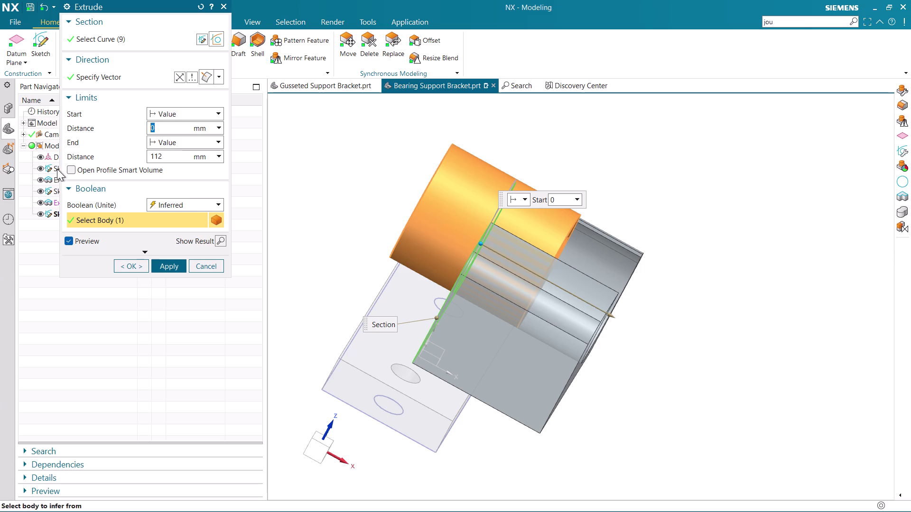
Set the extrude start distance to 25 mm.
drag(156, 131, 139, 123)
key(BackSpace)
key(2)
key(5)
key(Return)
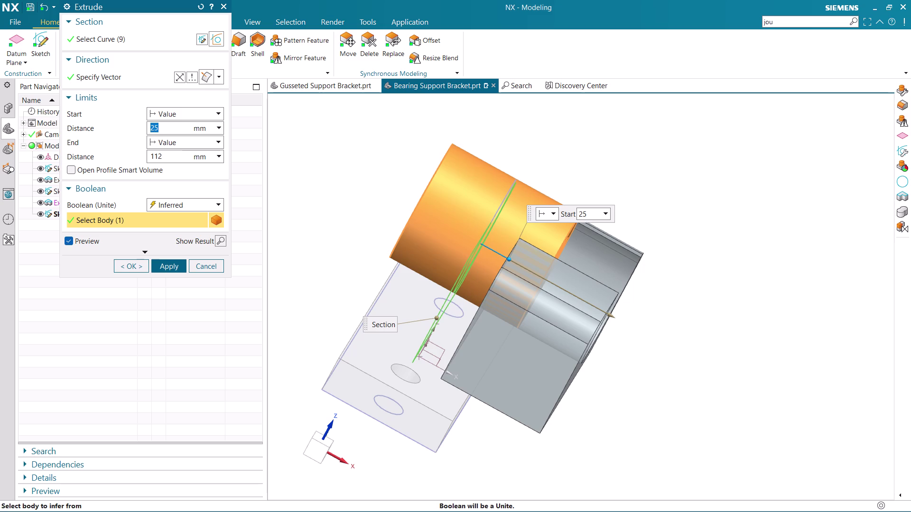
Set the end distance to 50 mm and orbit to check the united preview.
drag(165, 156, 118, 153)
key(BackSpace)
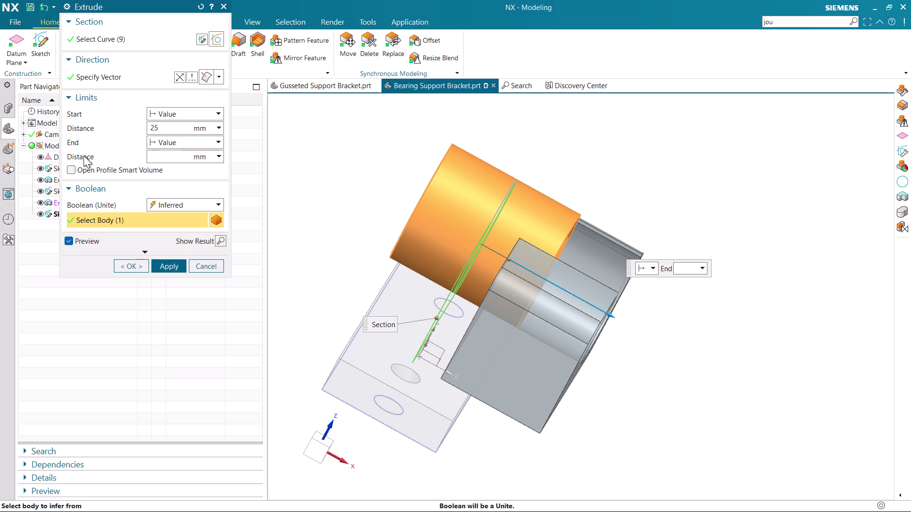
text(25)
key(Return)
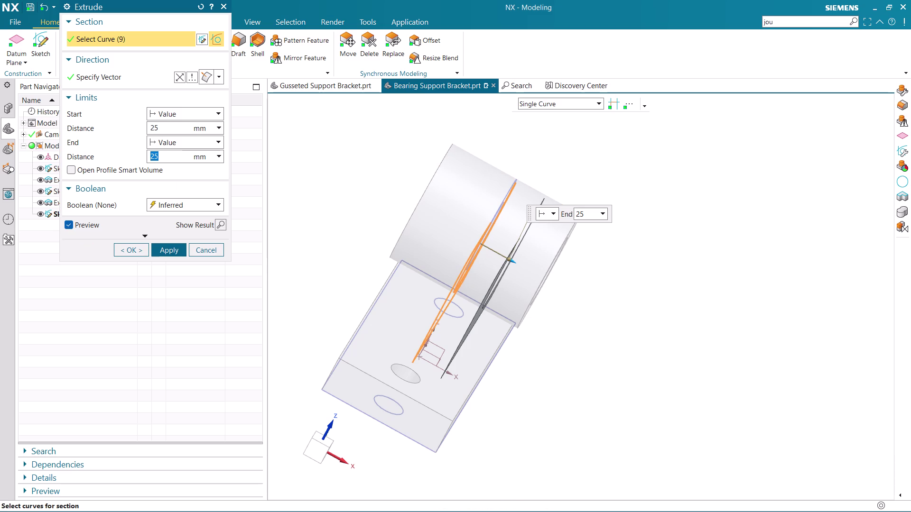
key(BackSpace)
text(50)
key(Return)
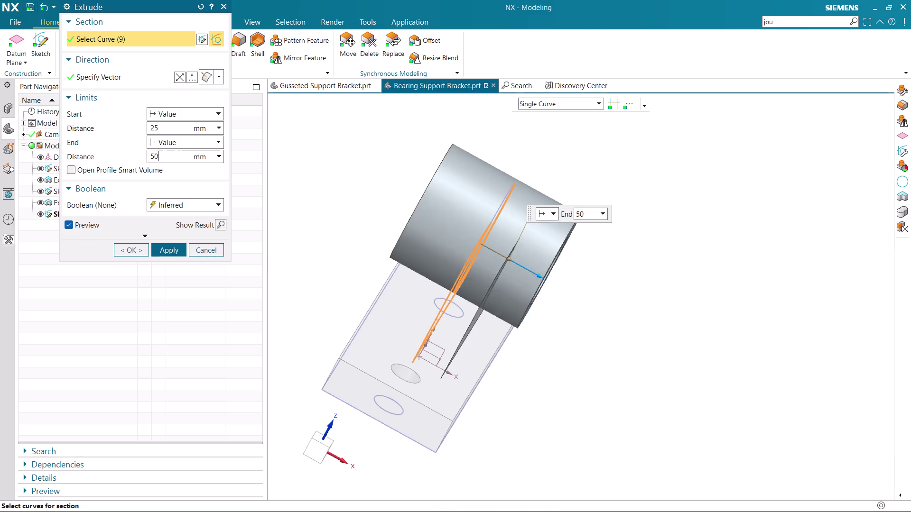
middle_drag(617, 450, 589, 435)
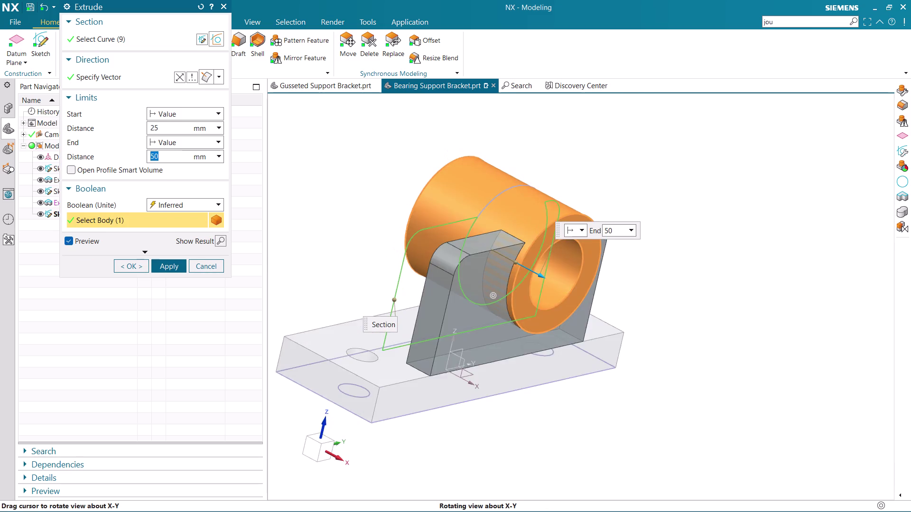
middle_drag(588, 435, 617, 440)
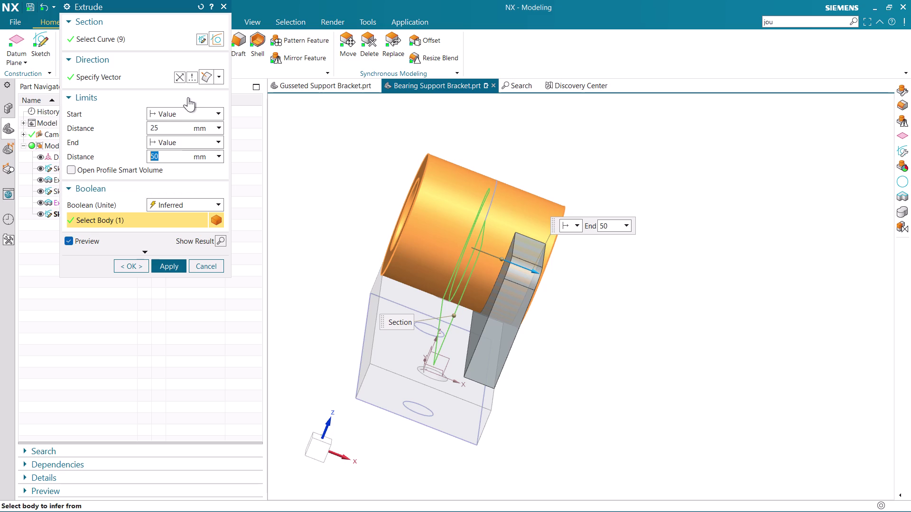
scroll(down, 3)
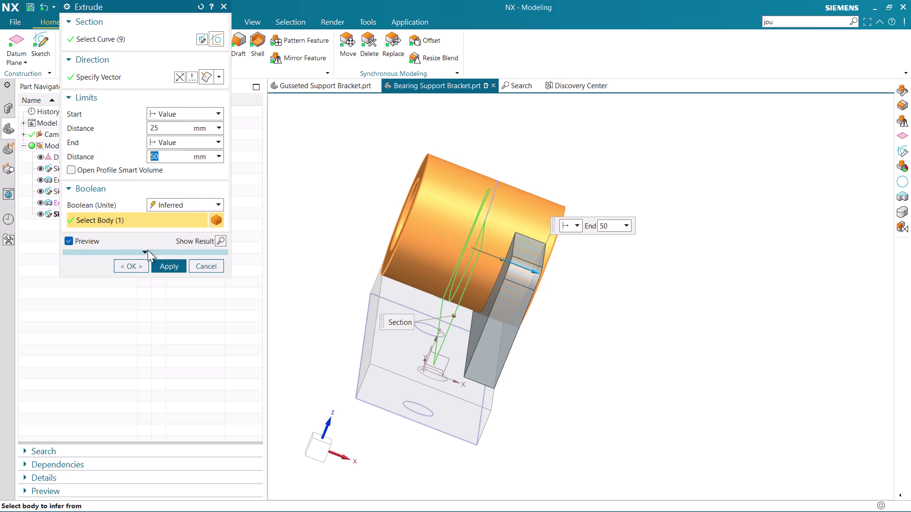
Expand More Options and try Single-Sided, Two-Sided and Symmetric offsets.
click(141, 250)
click(72, 256)
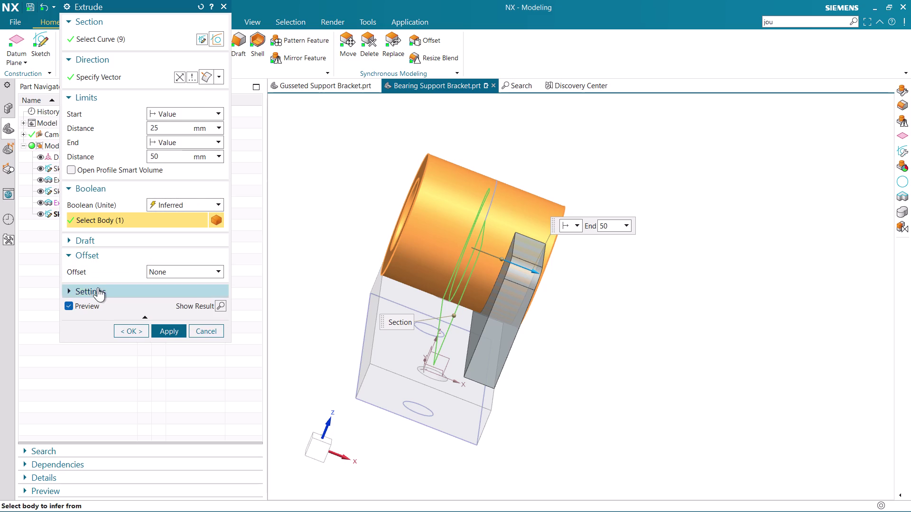
click(173, 273)
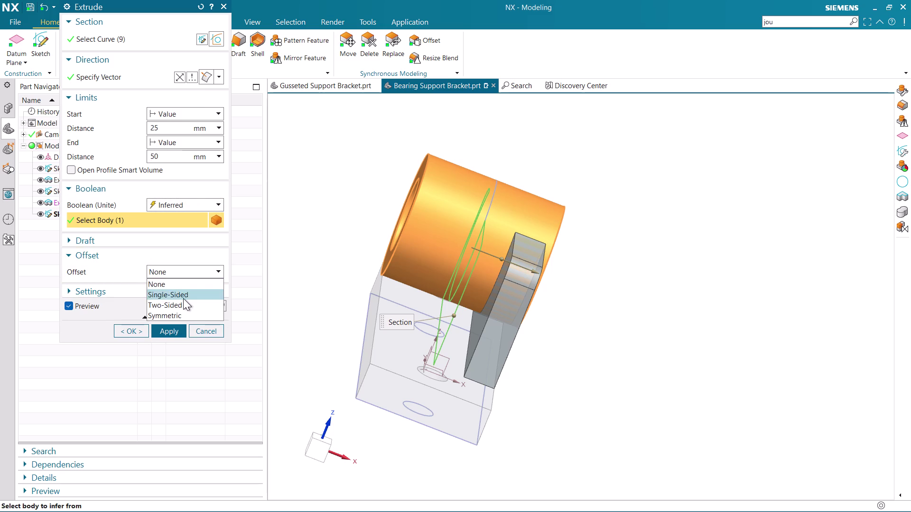
click(184, 299)
click(183, 272)
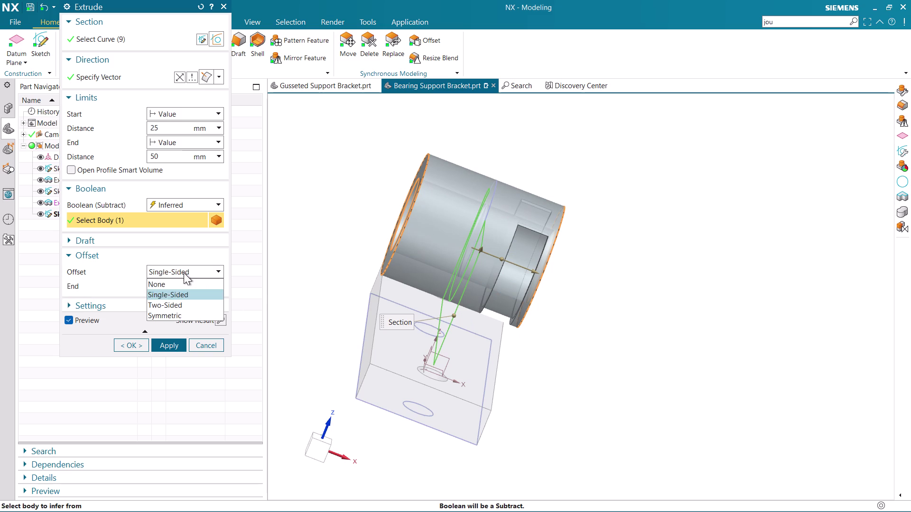
click(181, 307)
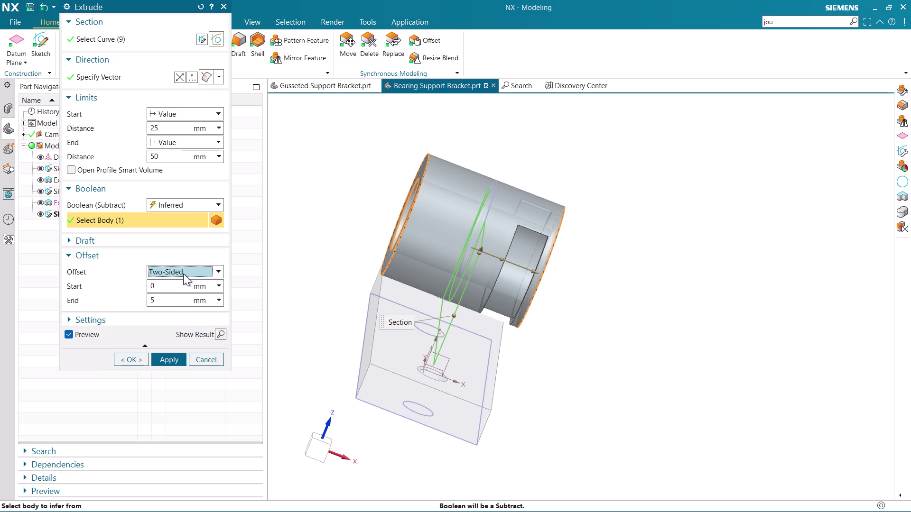
click(183, 274)
click(192, 314)
click(194, 267)
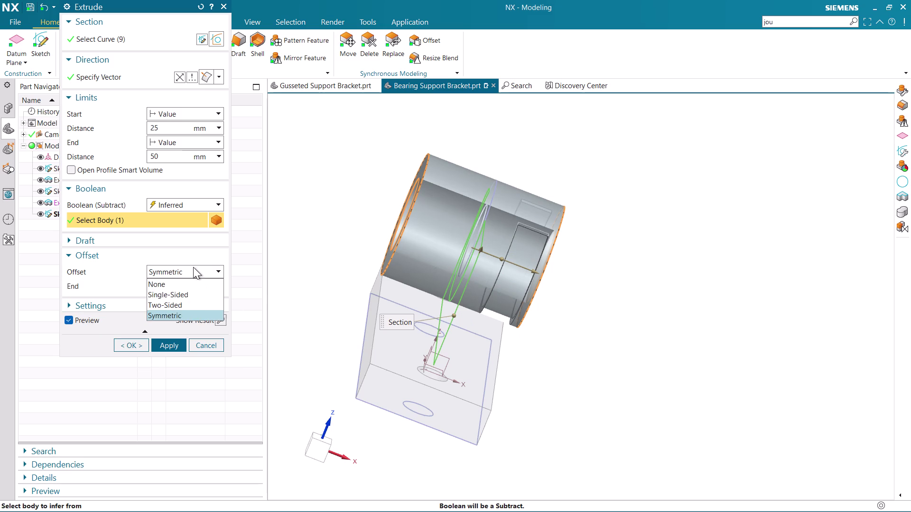
Undo the offset attempt and restore the 25–50 mm extrude with no offset.
middle_drag(673, 325, 628, 311)
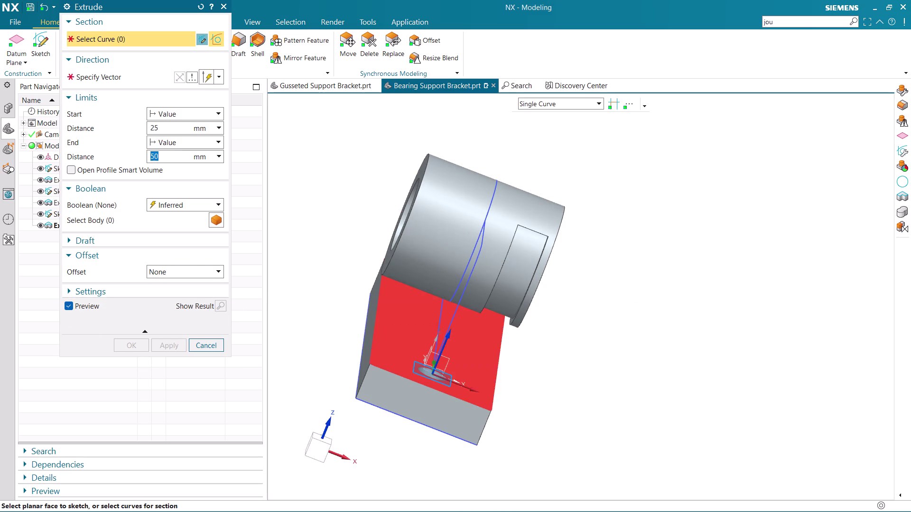
key(ctrl+z)
key(ctrl+z)
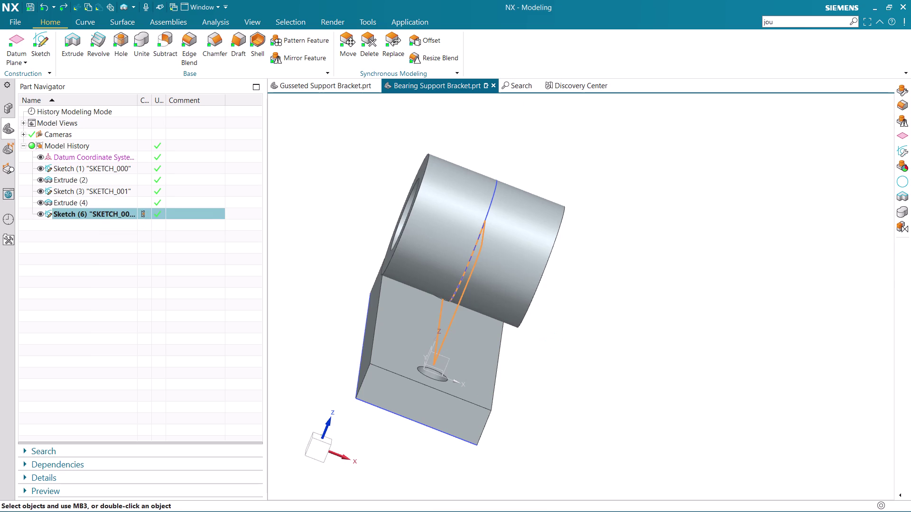
click(74, 49)
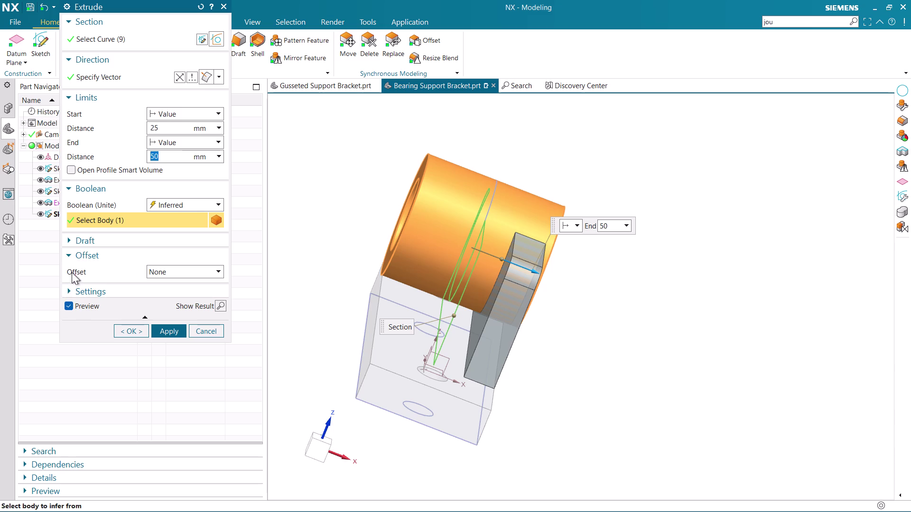
Keep the End limit as Value and leave the extrusion direction unchanged.
click(70, 244)
click(70, 244)
scroll(down, 3)
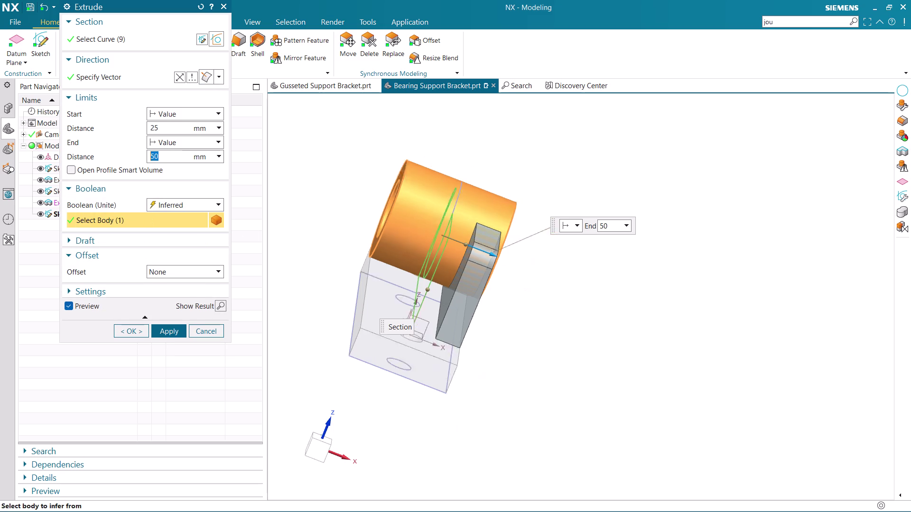
scroll(down, 3)
middle_drag(558, 301, 537, 306)
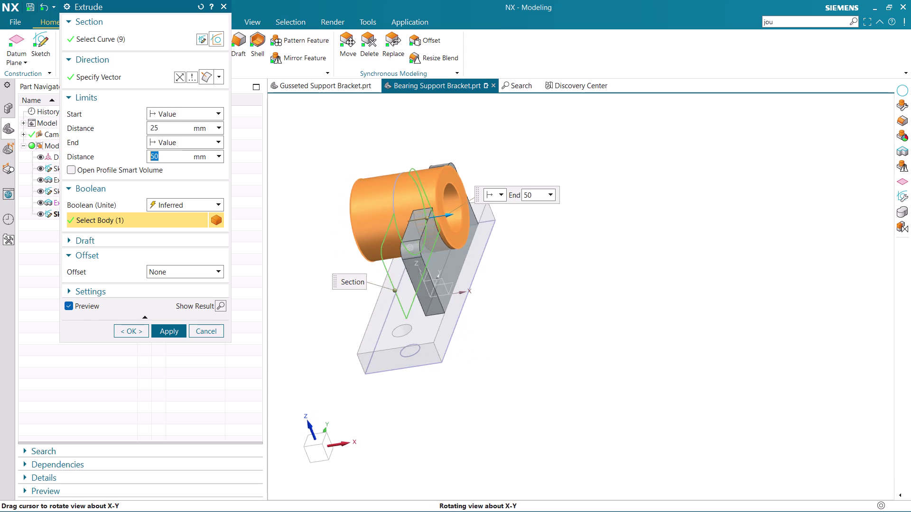
middle_drag(537, 306, 538, 306)
click(185, 140)
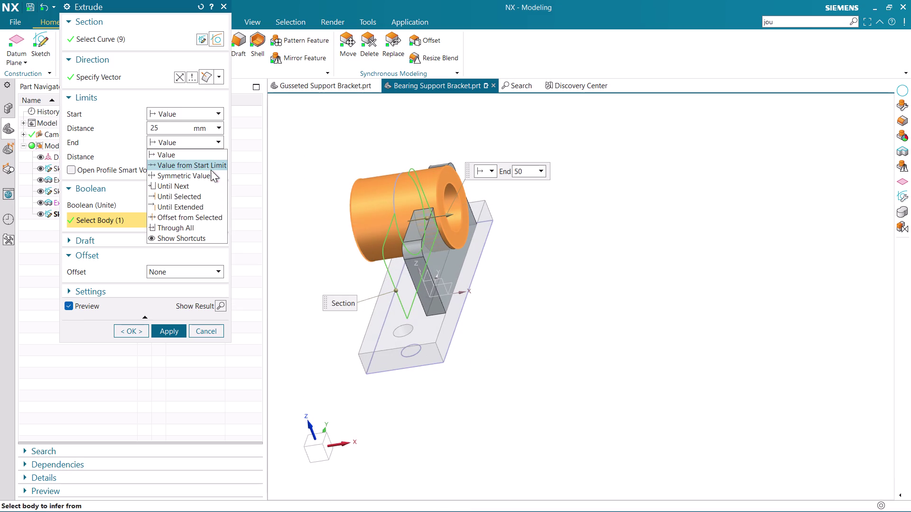
click(187, 147)
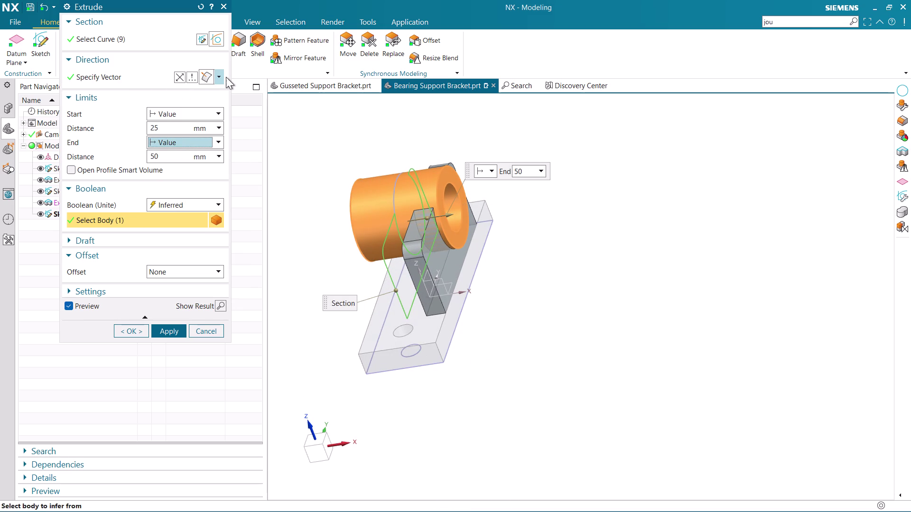
click(226, 77)
click(223, 77)
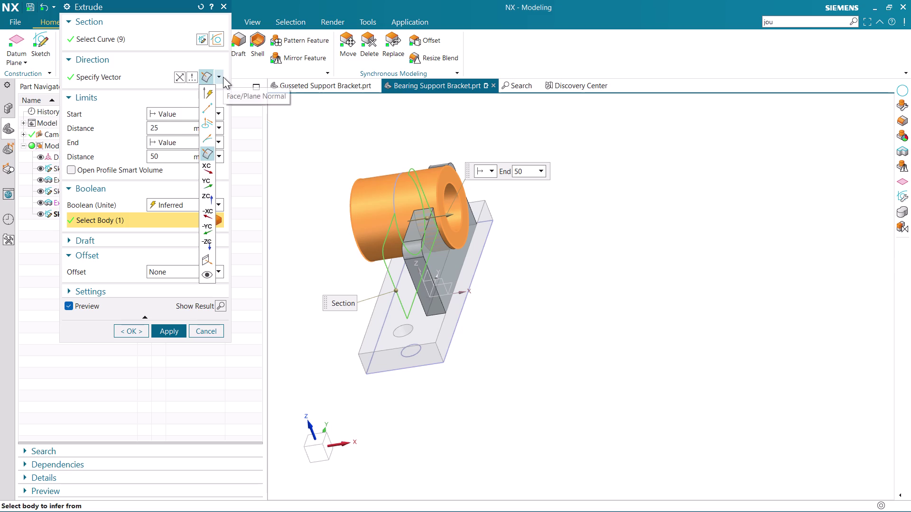
click(223, 77)
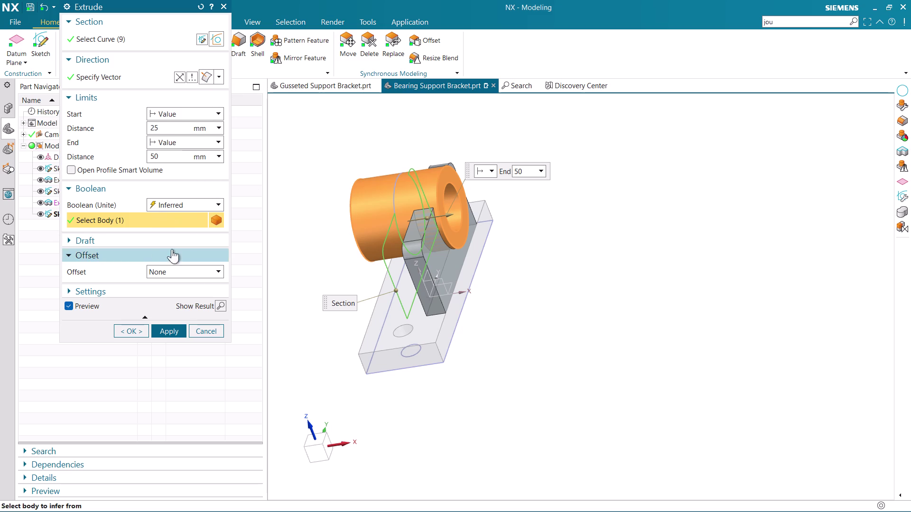
Review Draft and Settings with Solid body, keep Start limit as Value, and apply.
click(71, 244)
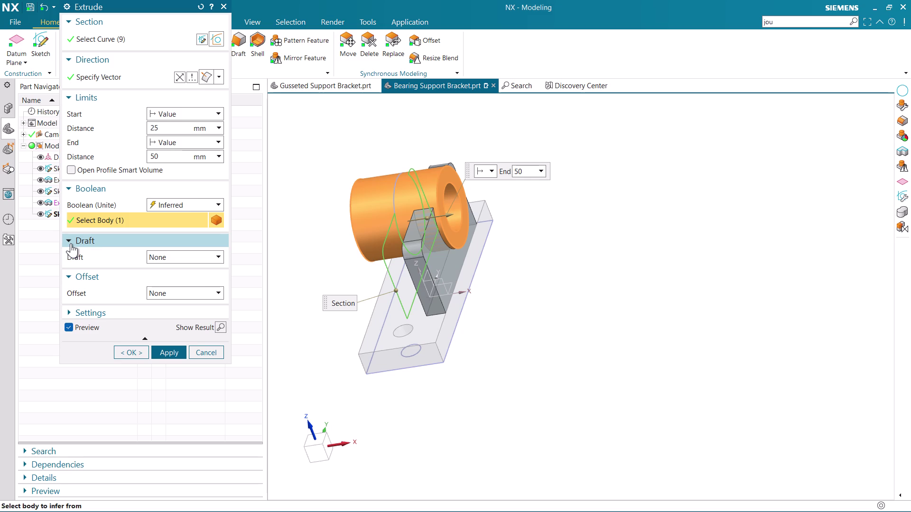
scroll(down, 3)
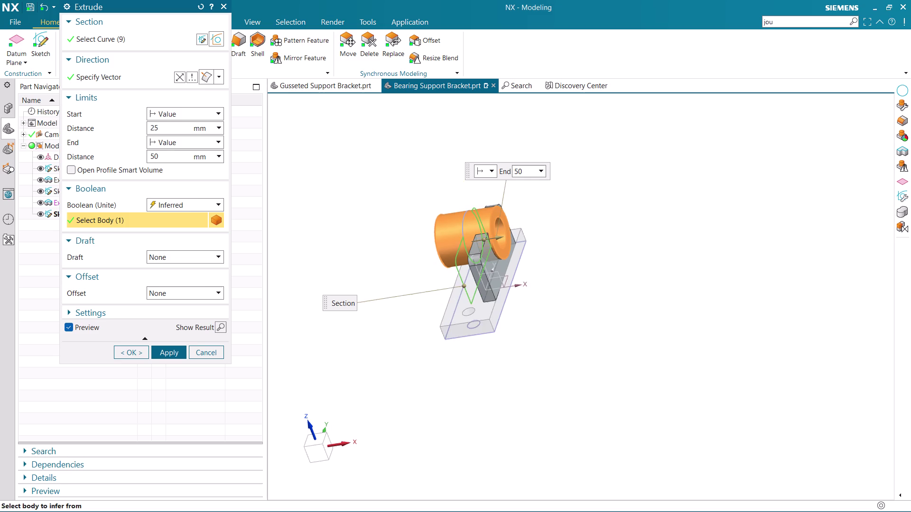
scroll(up, 3)
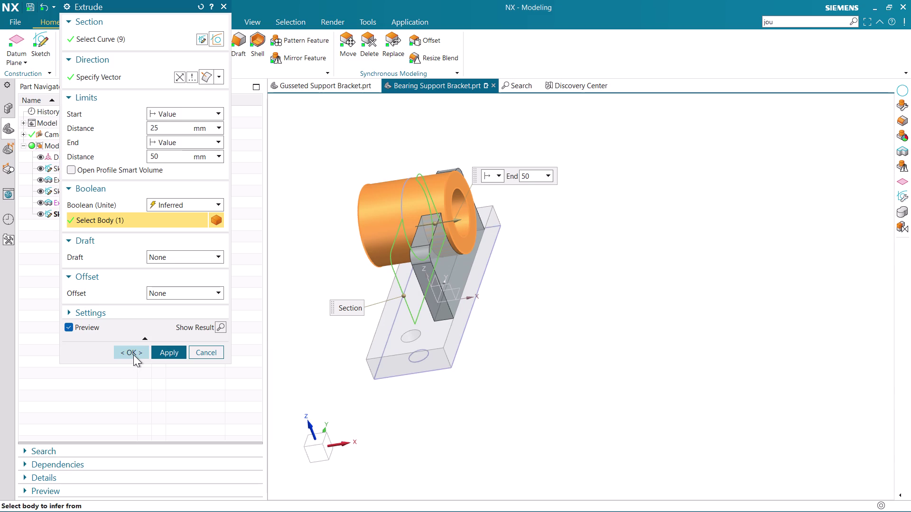
click(69, 316)
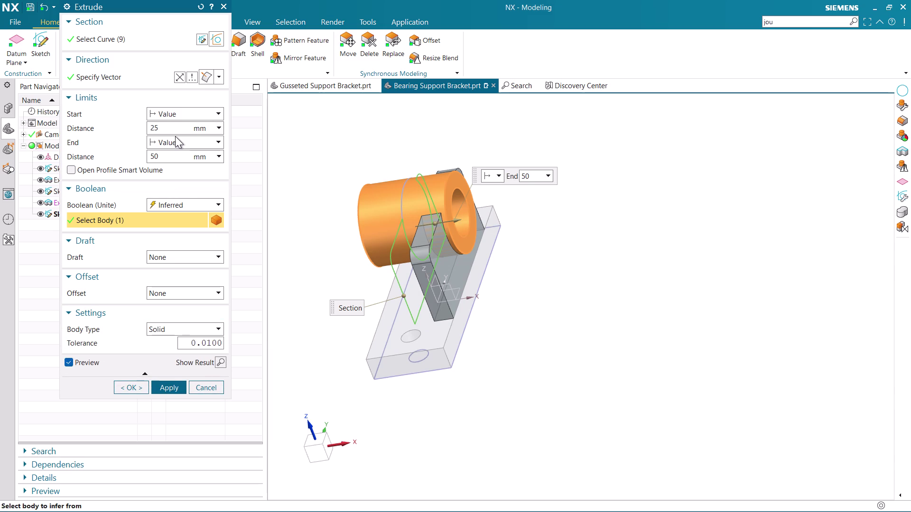
click(195, 112)
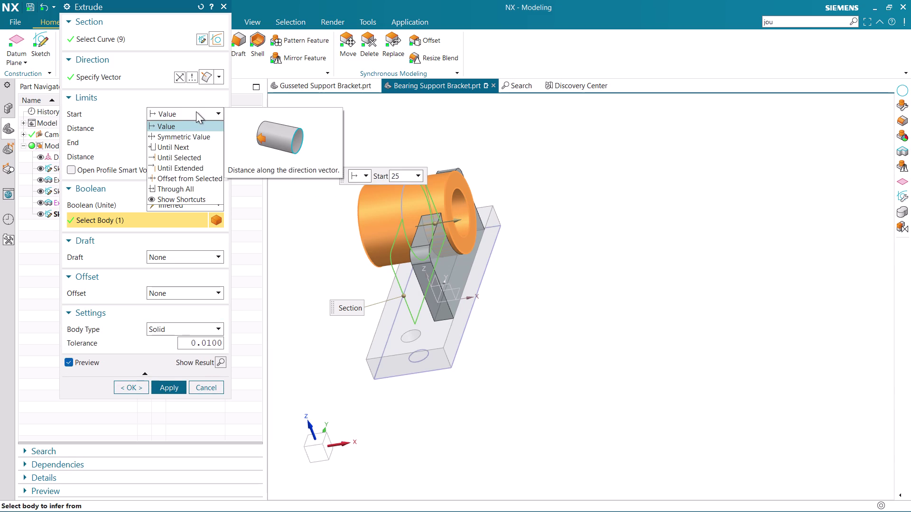
click(201, 107)
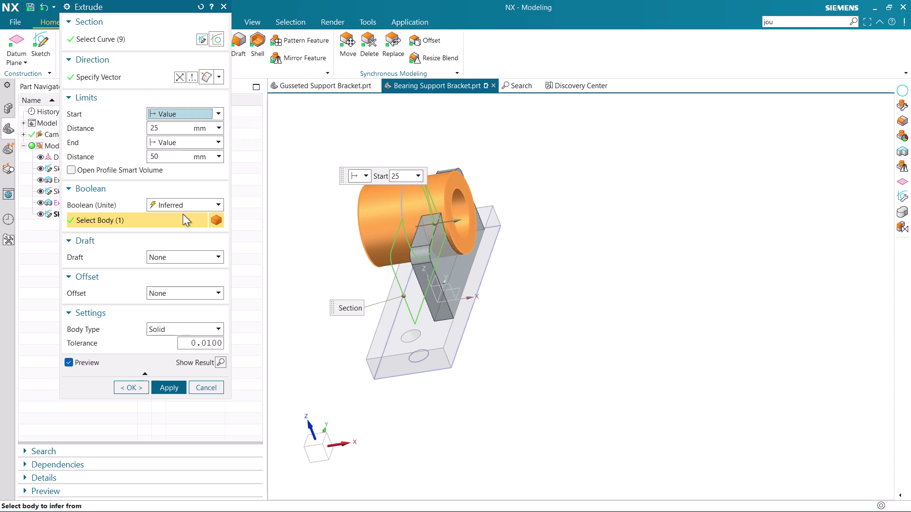
click(131, 386)
Orbit and zoom out to view the whole bracket with the new side plate.
middle_drag(623, 304, 592, 295)
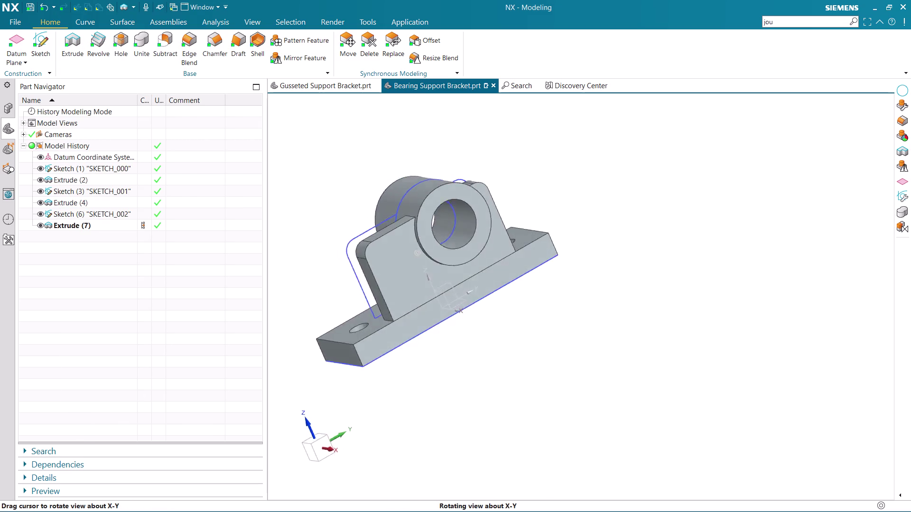
middle_drag(591, 295, 601, 301)
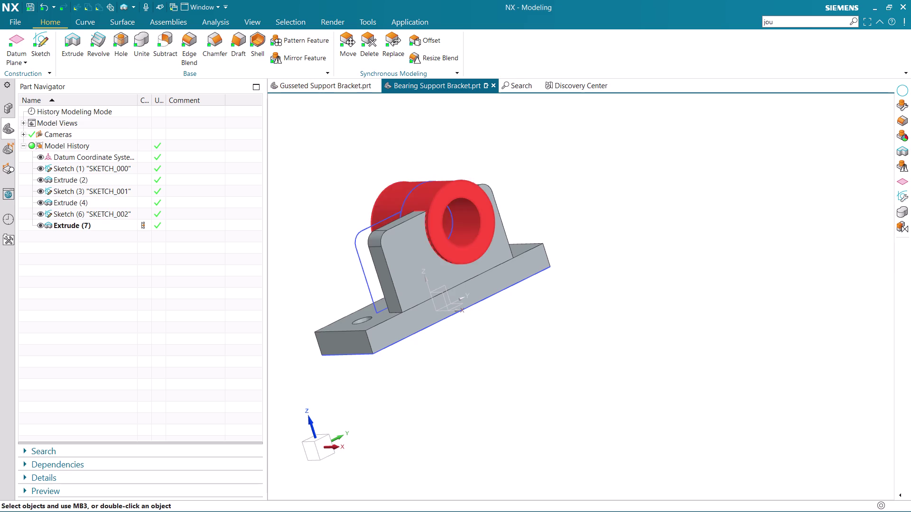
scroll(up, 3)
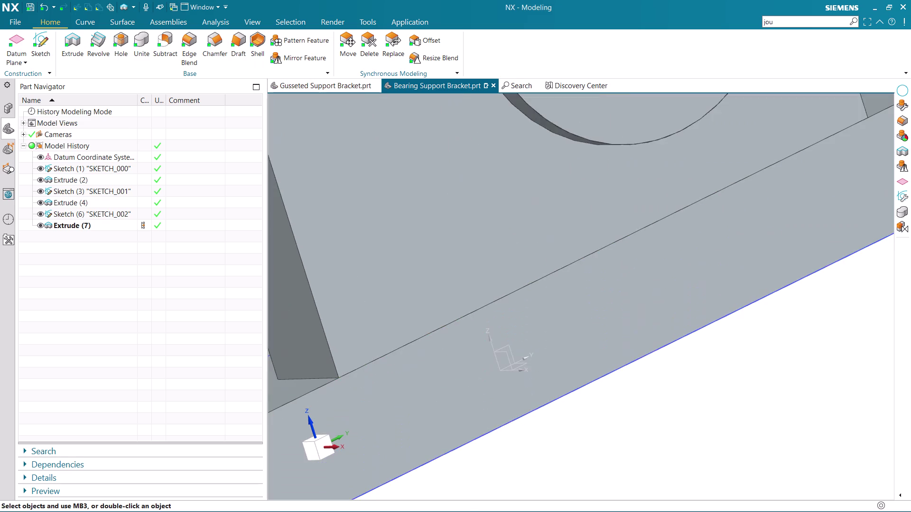
scroll(up, 3)
scroll(down, 3)
scroll(down, 3)
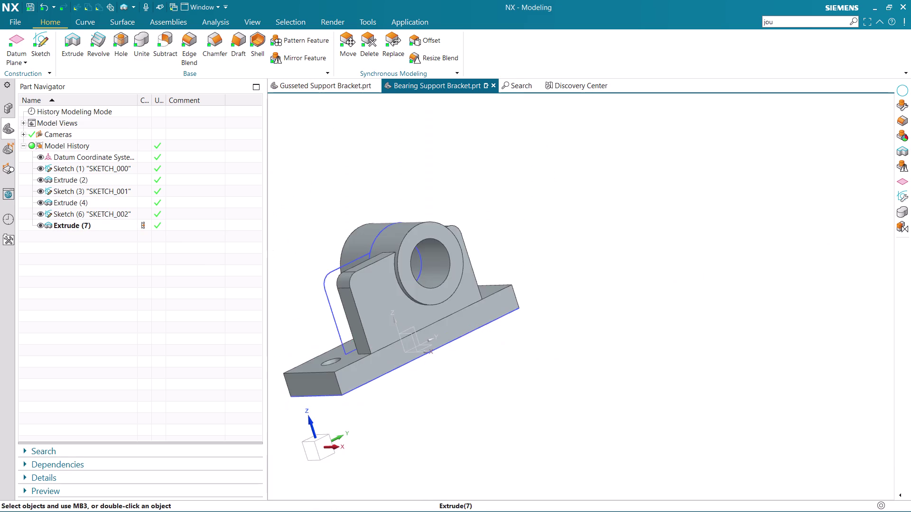
scroll(up, 3)
Mirror Extrude (7) about the existing YZ datum plane.
click(306, 63)
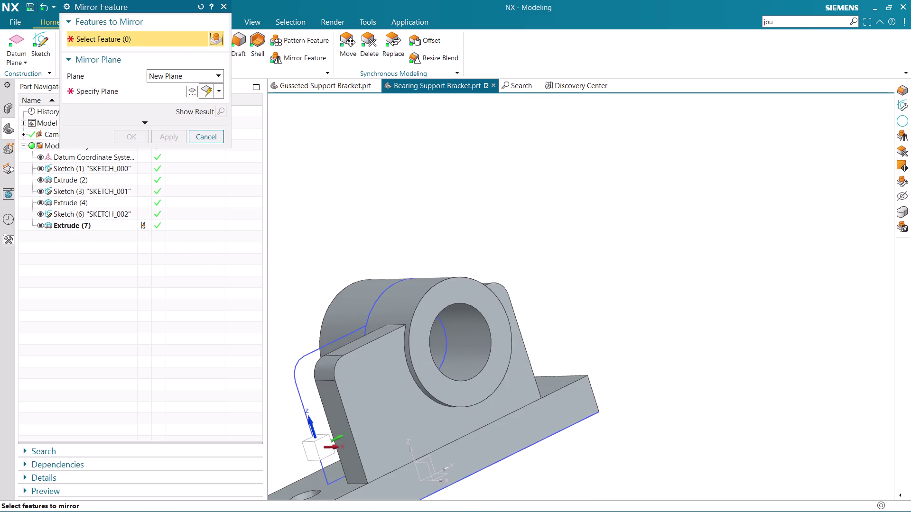
scroll(down, 3)
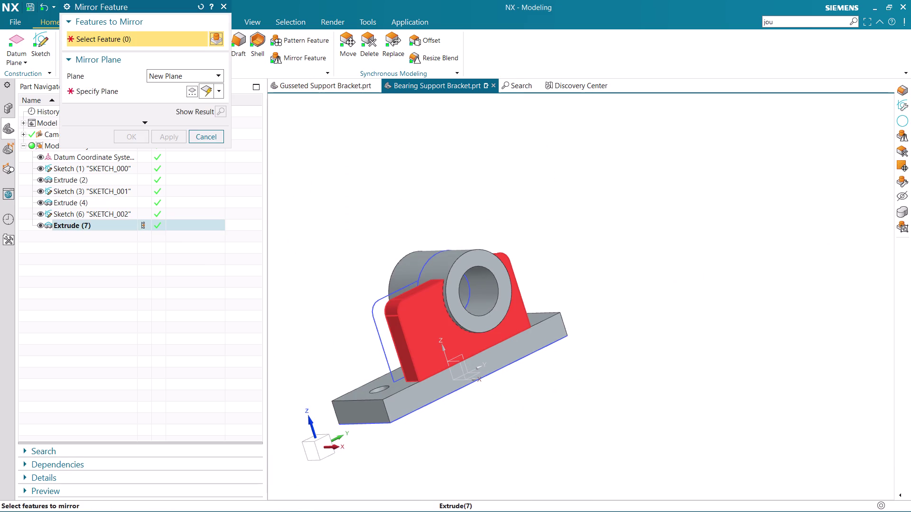
click(421, 337)
click(147, 94)
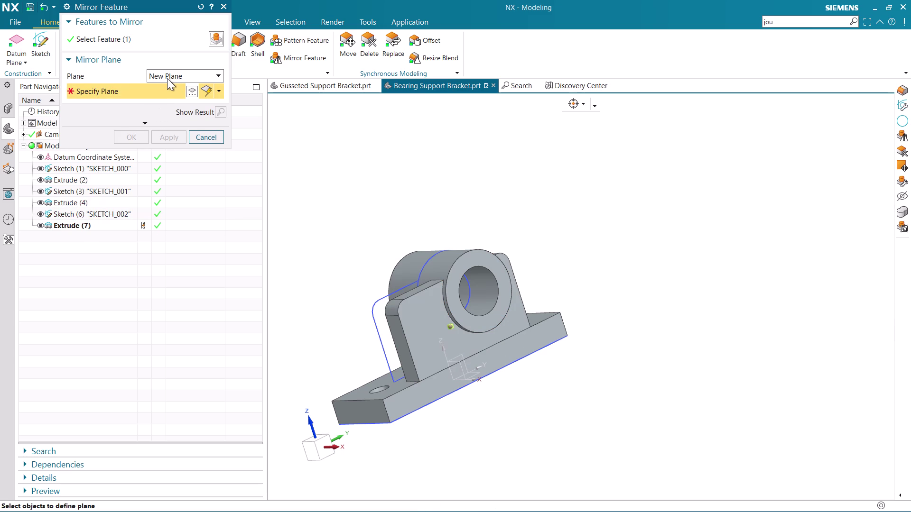
click(168, 77)
click(175, 90)
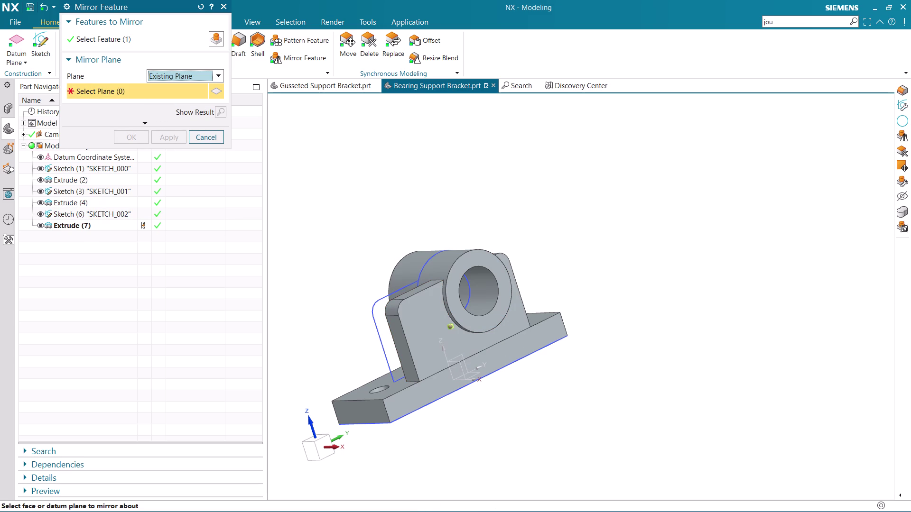
scroll(down, 3)
middle_drag(435, 331, 493, 329)
scroll(up, 3)
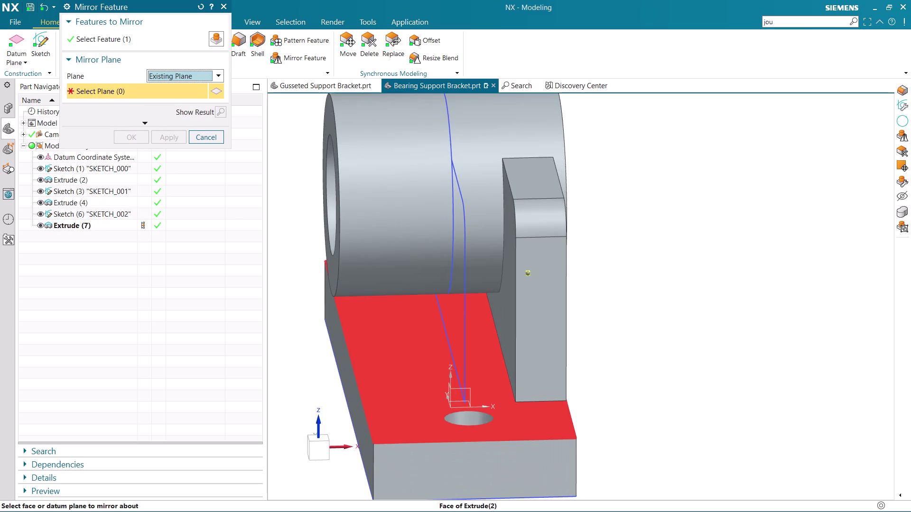
click(451, 387)
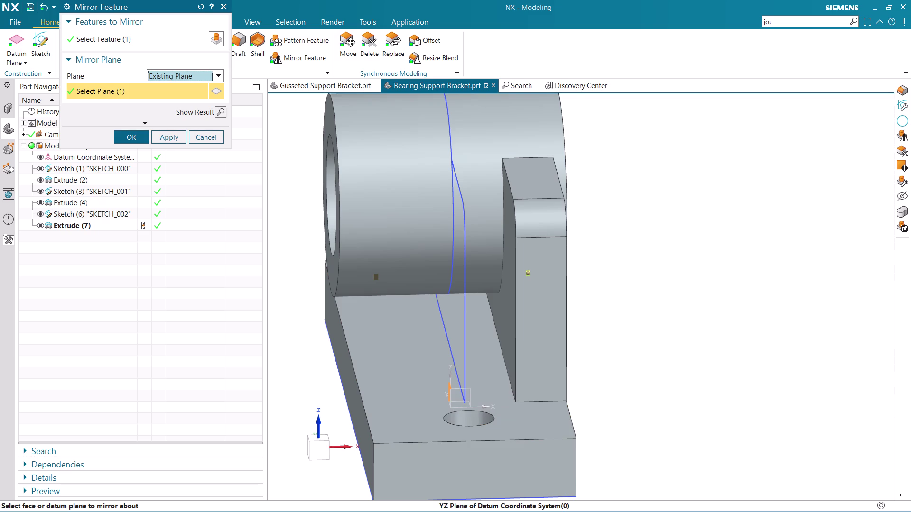
click(128, 131)
Inspect the mirrored plate, then start and abandon an edge blend on a plate-base edge.
scroll(down, 3)
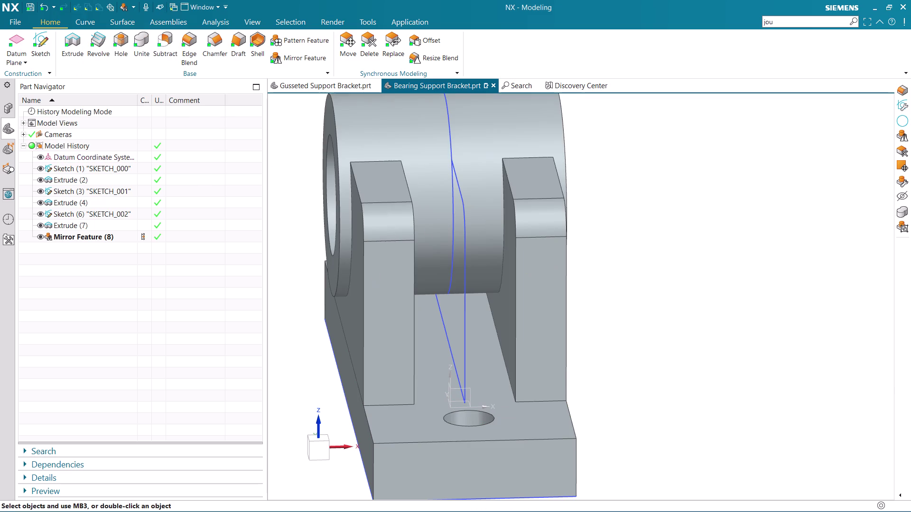
middle_drag(718, 261, 683, 270)
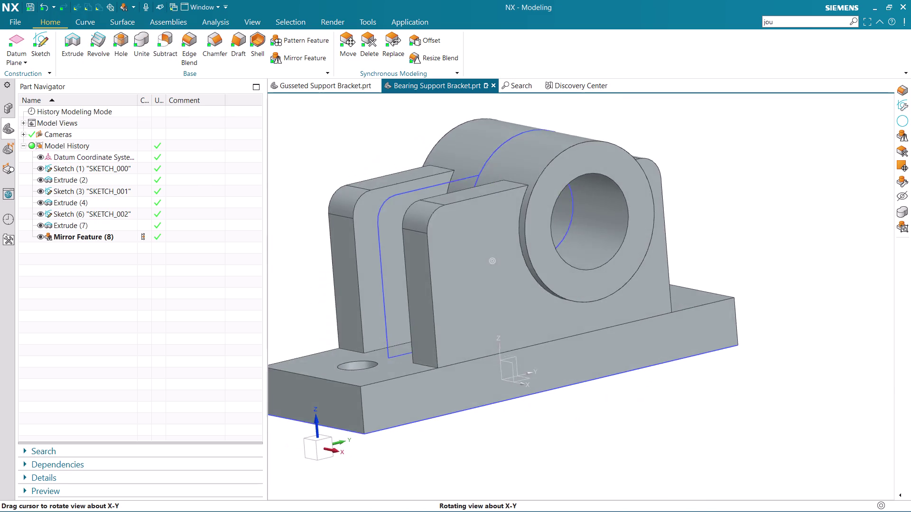
middle_drag(683, 270, 677, 269)
scroll(down, 3)
middle_drag(665, 261, 626, 266)
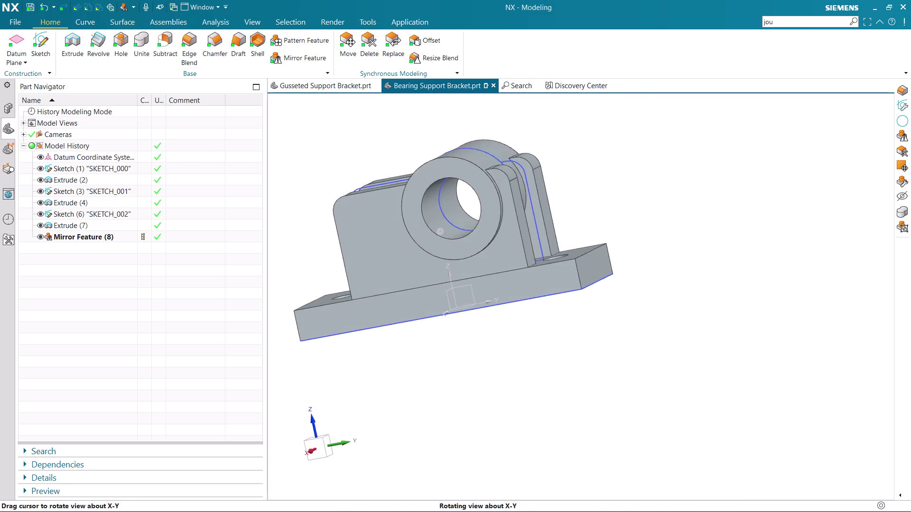
middle_drag(626, 267, 625, 285)
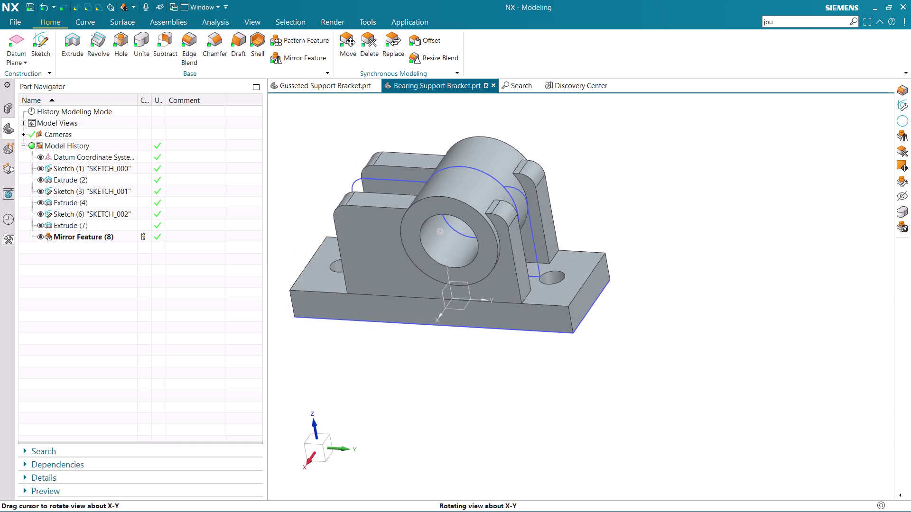
middle_drag(625, 285, 669, 286)
scroll(up, 3)
scroll(up, 3)
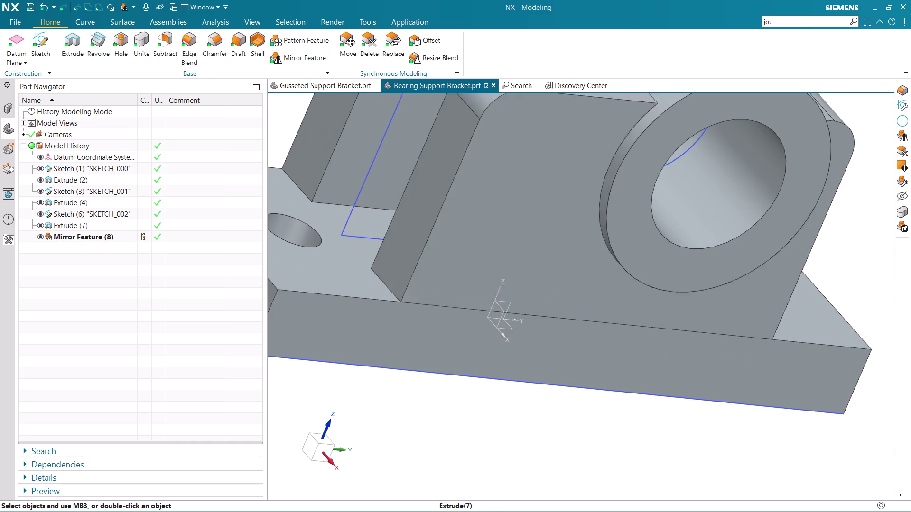
click(194, 44)
click(388, 284)
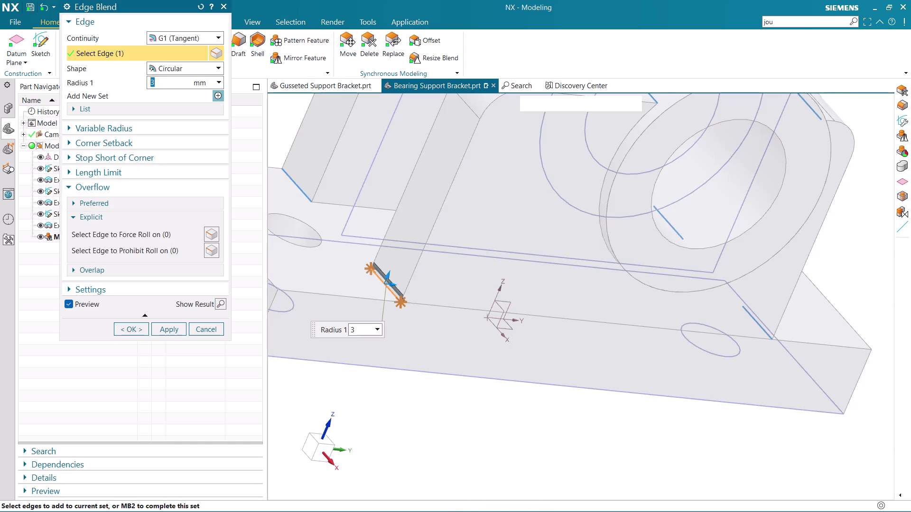
scroll(down, 3)
click(213, 330)
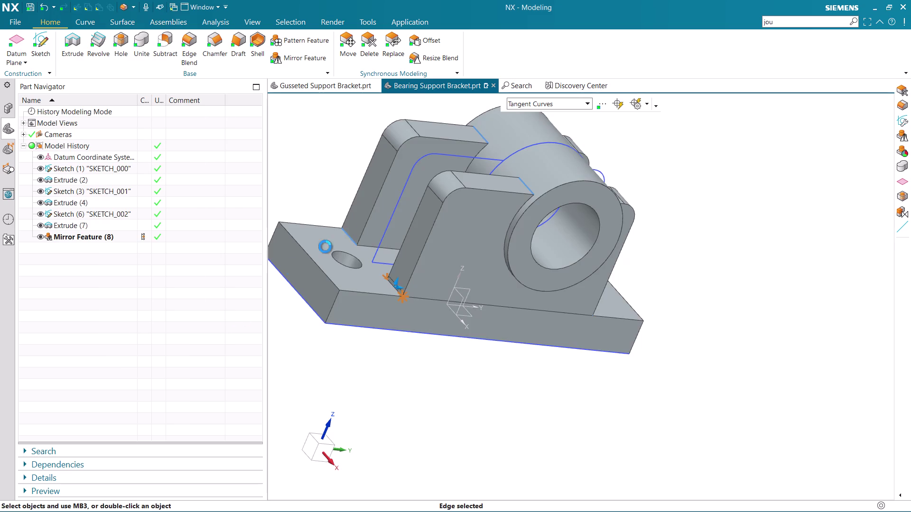
Unite the base as target with both side plates as tools.
click(144, 54)
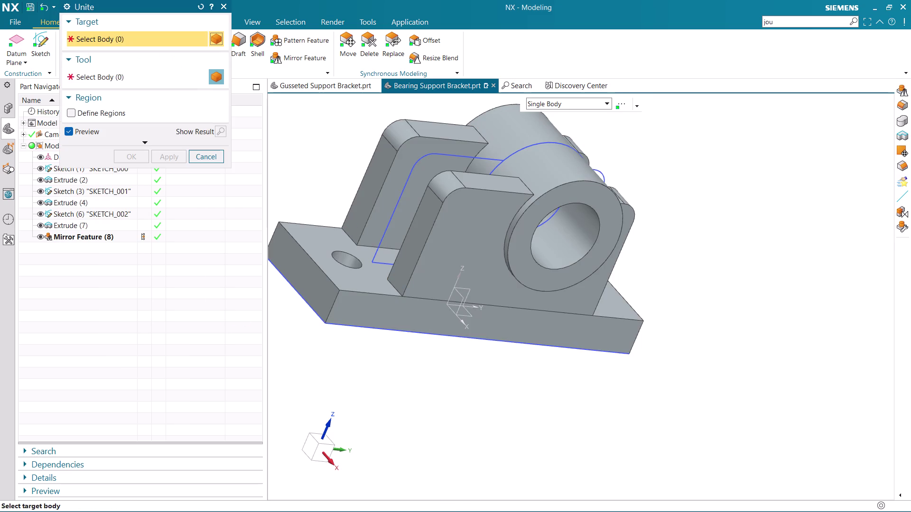
click(377, 293)
click(403, 265)
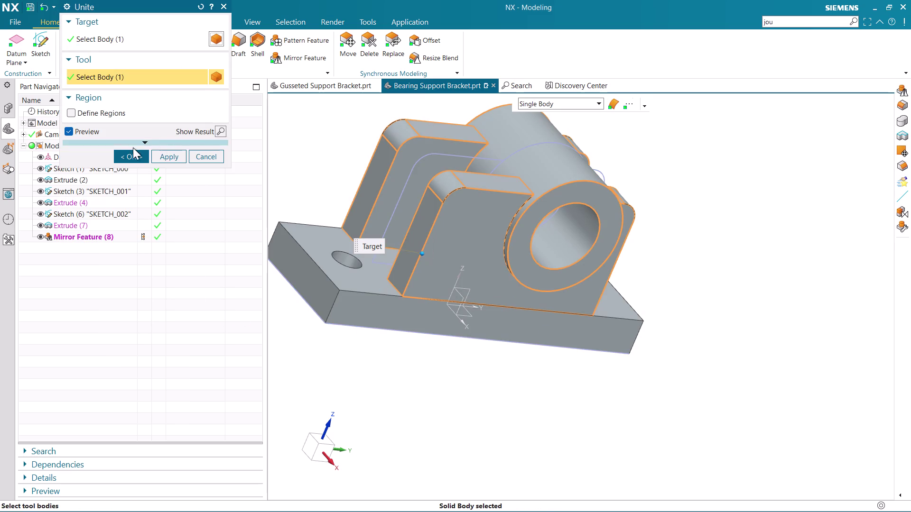
click(133, 162)
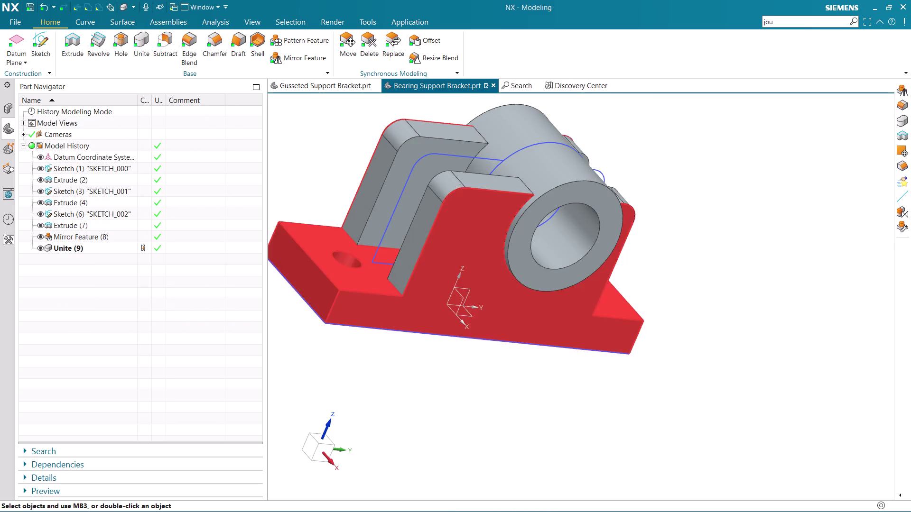
click(185, 39)
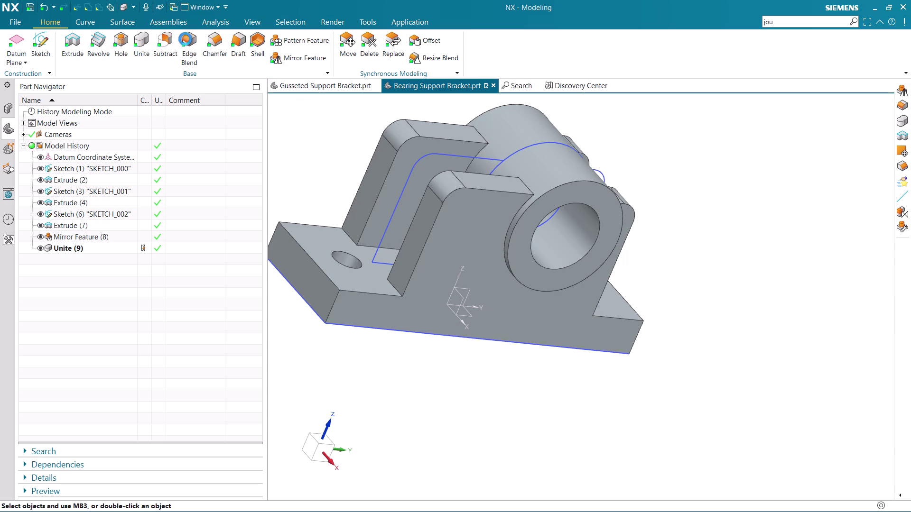
Edge-blend the four plate-to-base edges with a 5 mm radius.
scroll(up, 3)
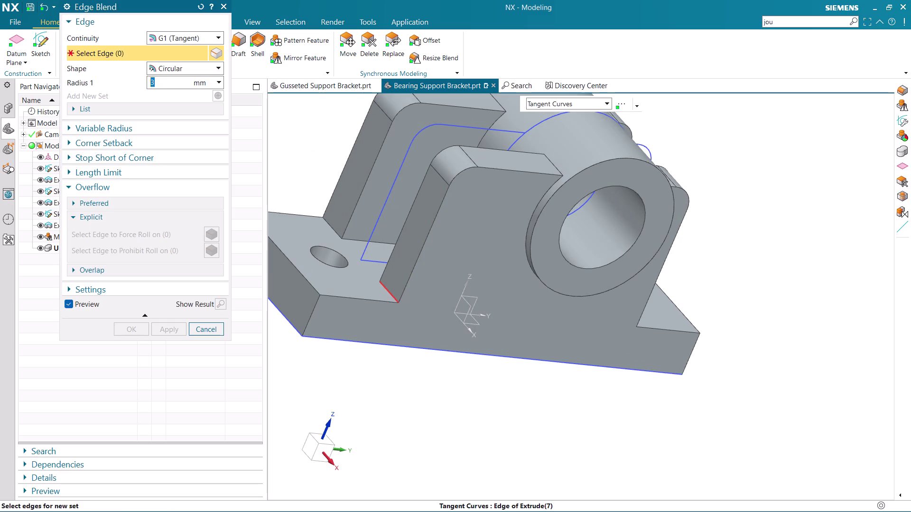
click(390, 291)
click(329, 231)
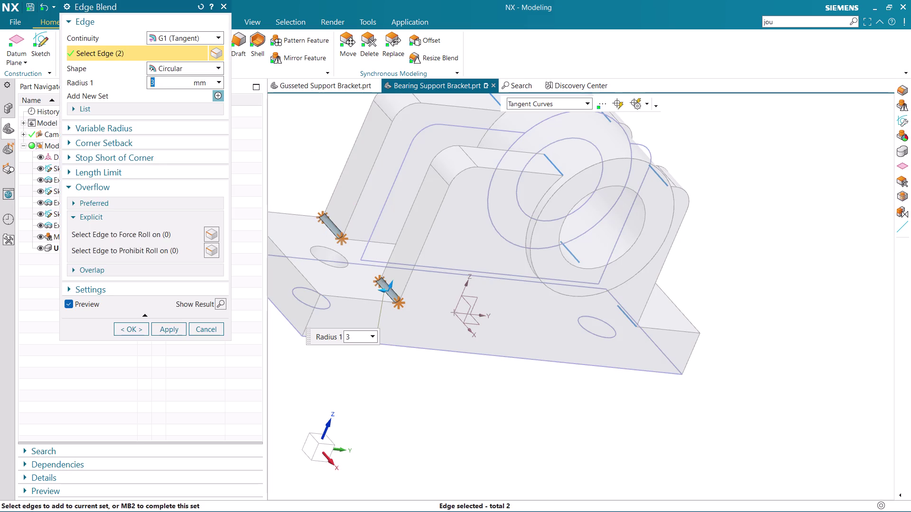
middle_drag(735, 281, 679, 272)
scroll(down, 3)
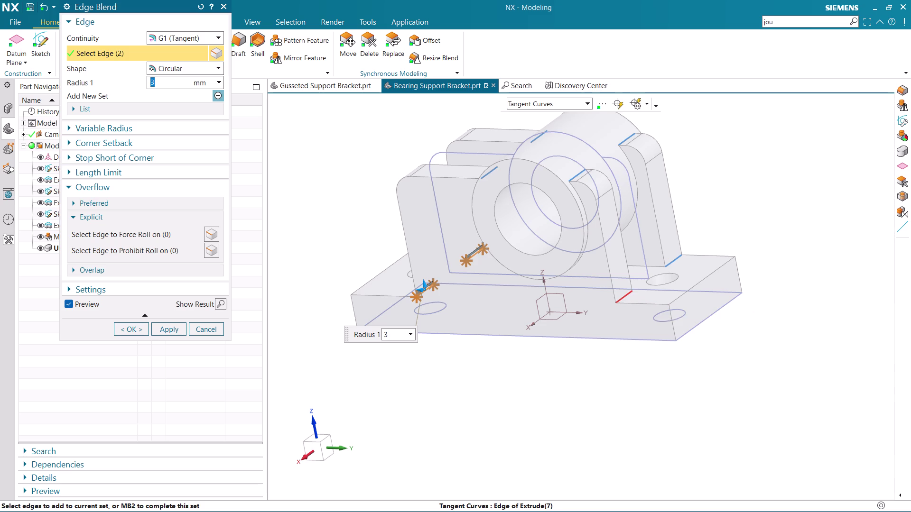
click(624, 299)
click(677, 260)
drag(169, 84, 145, 84)
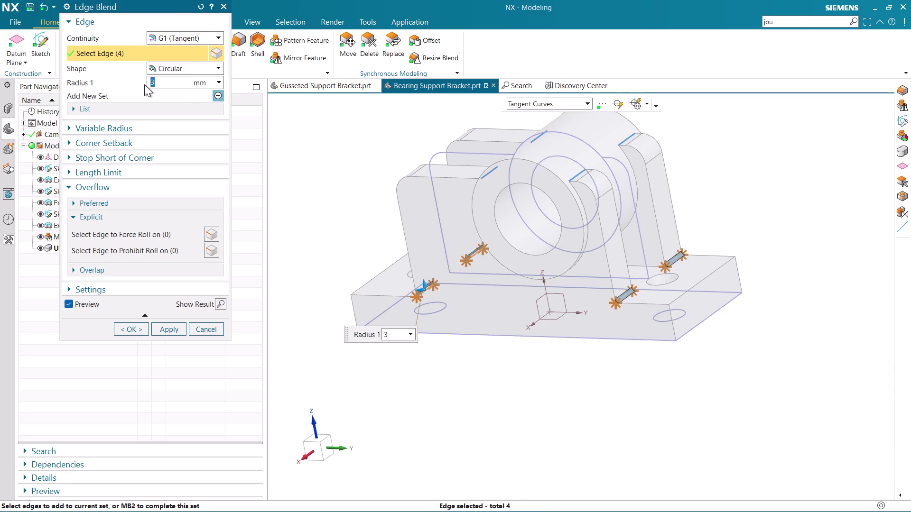
key(BackSpace)
key(5)
key(Return)
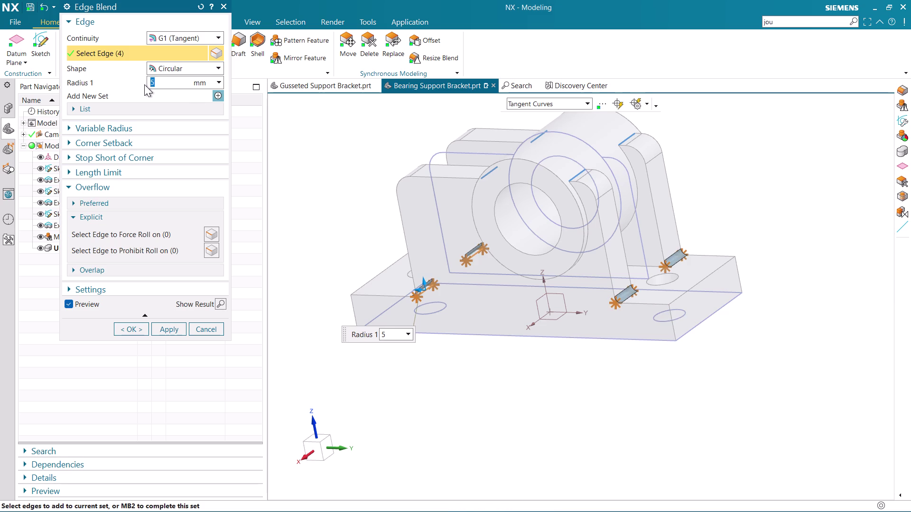
click(131, 329)
middle_drag(426, 339, 459, 346)
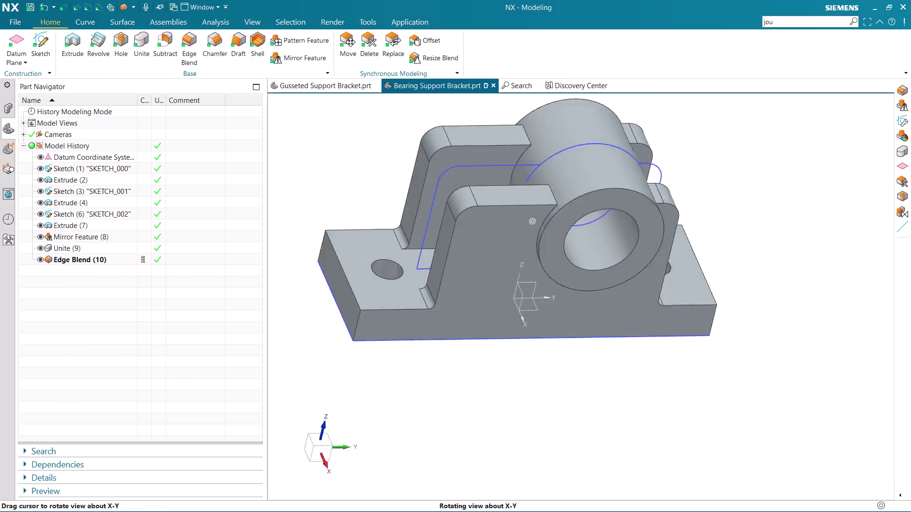
Inspect the fillets, then edit Sketch (6) SKETCH_002 from the Part Navigator.
middle_drag(458, 346, 433, 320)
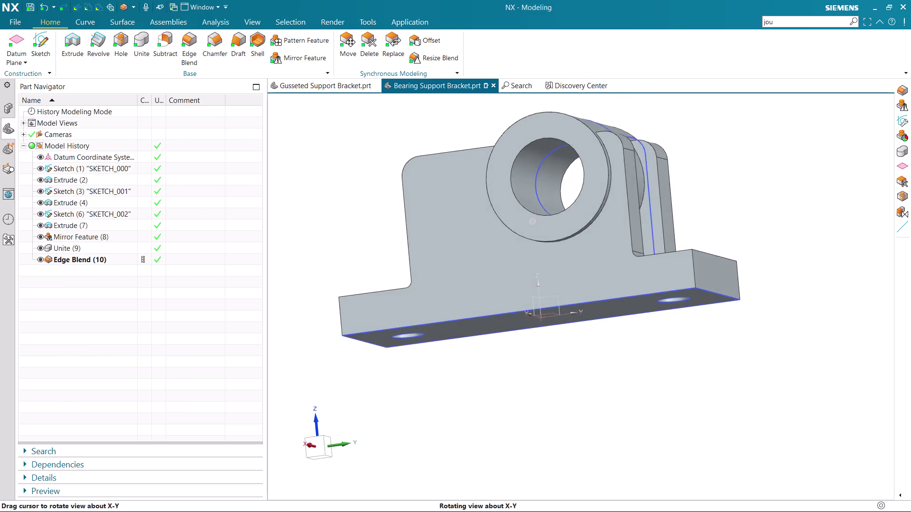
middle_drag(433, 320, 458, 323)
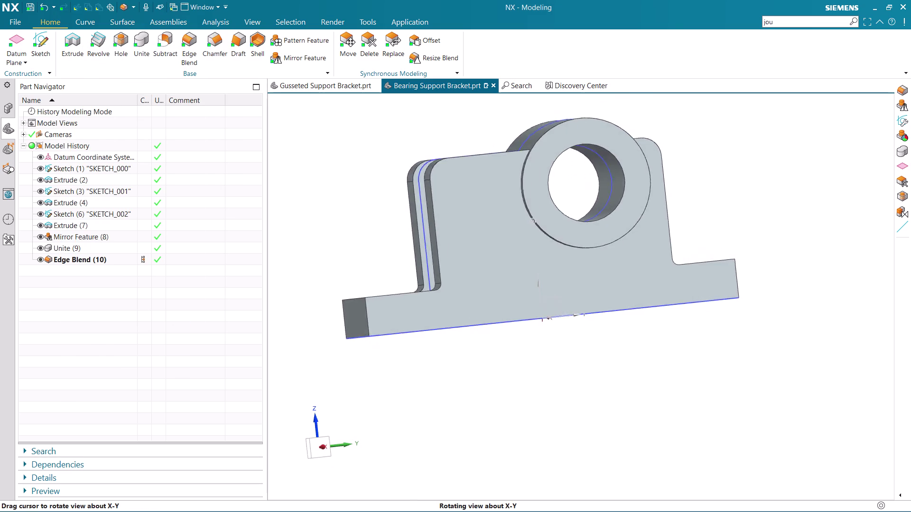
middle_drag(457, 323, 440, 326)
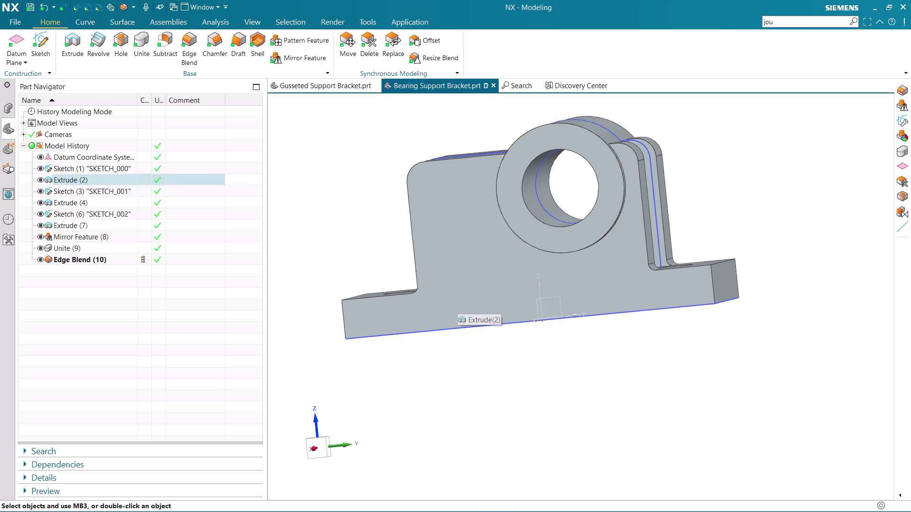
middle_drag(402, 218, 416, 219)
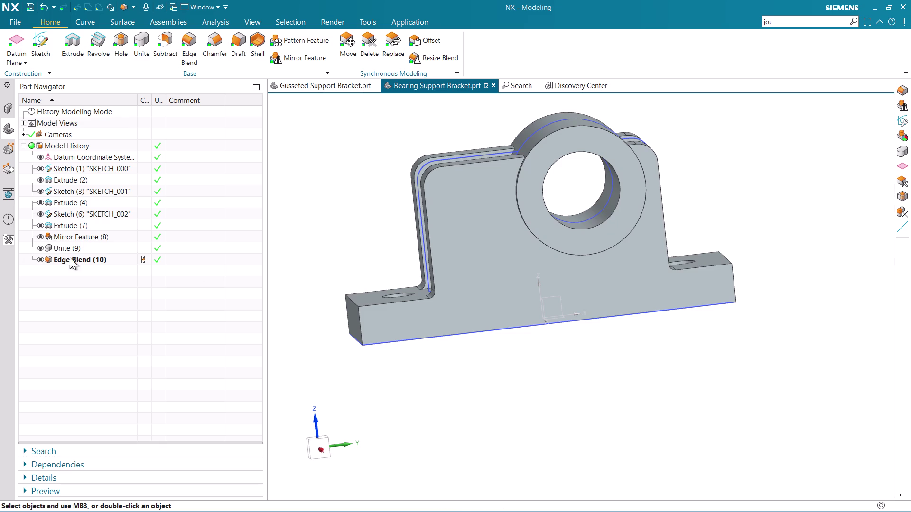
click(67, 217)
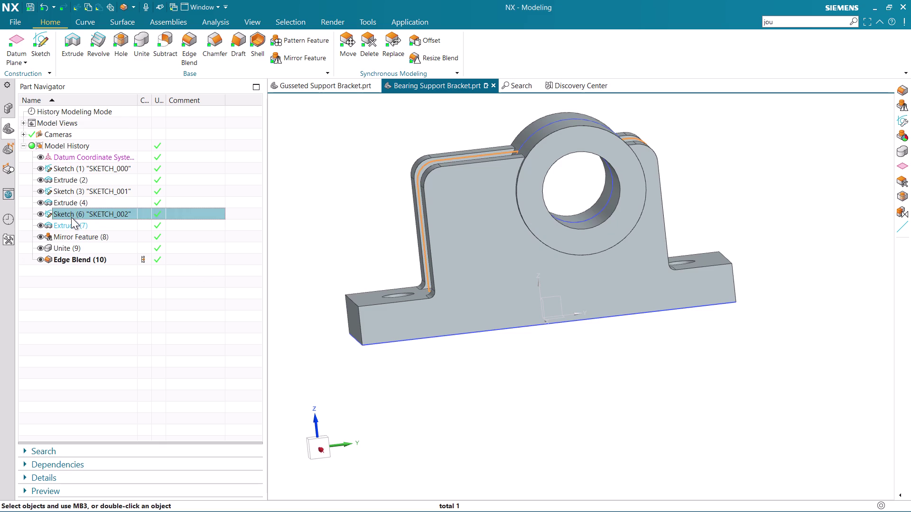
right_click(71, 218)
click(117, 272)
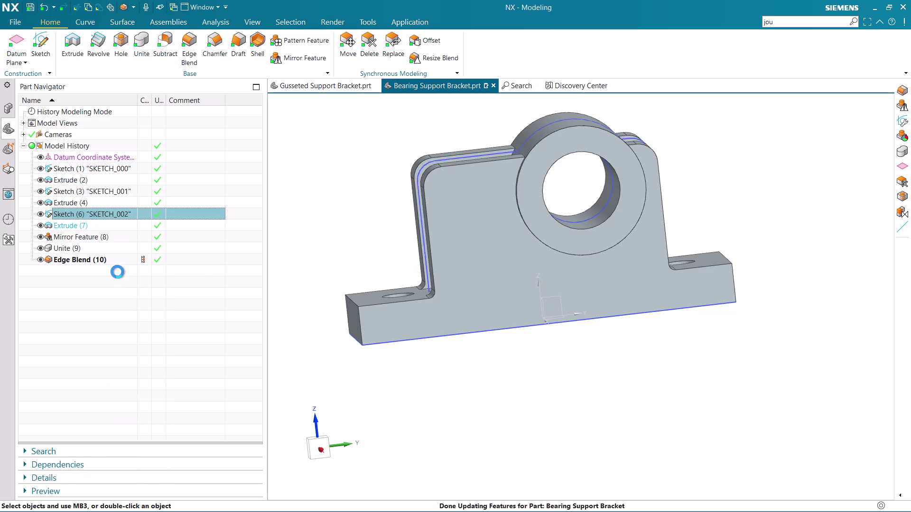
click(329, 162)
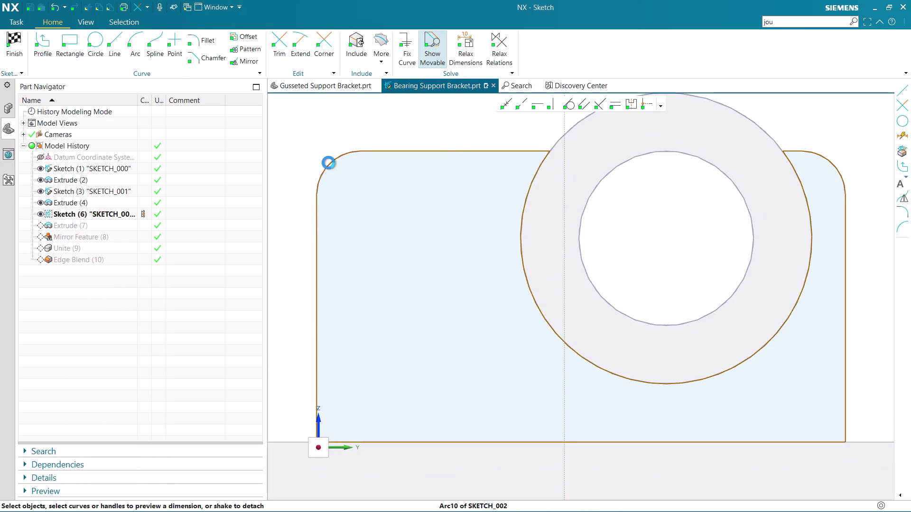
Change the R15 corner radius to 30, answering the sketch-scaling prompt.
double_click(313, 162)
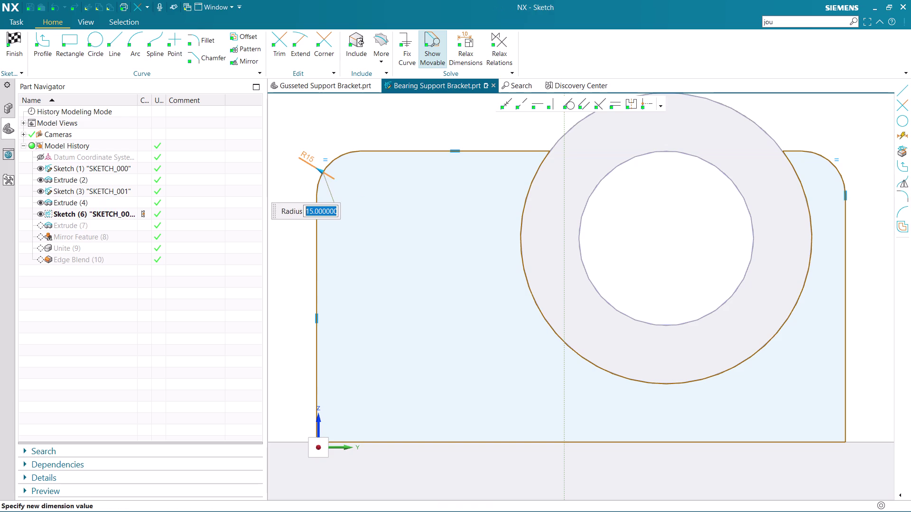
text(30)
key(Return)
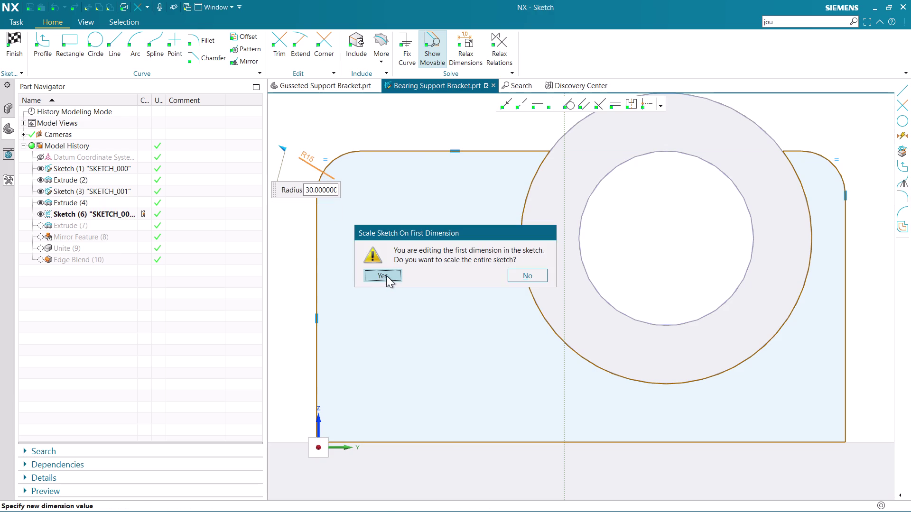
click(386, 276)
key(ctrl+z)
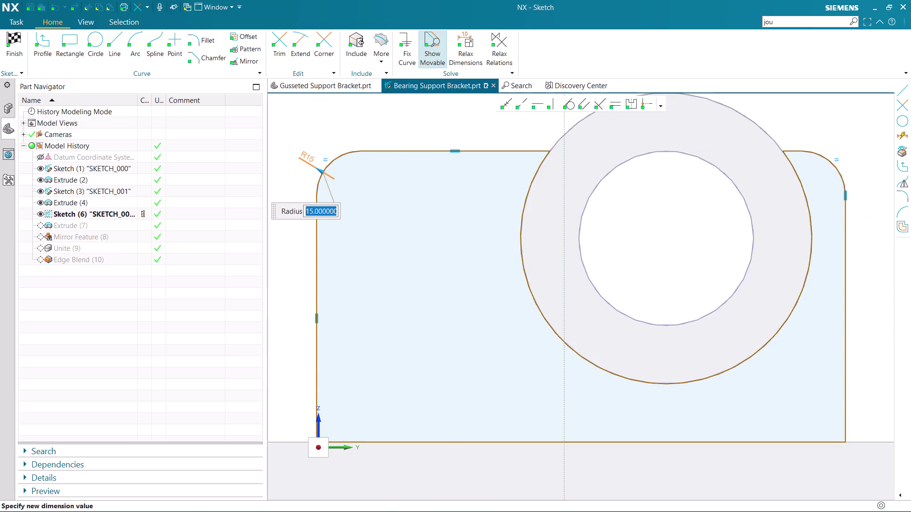
text(30)
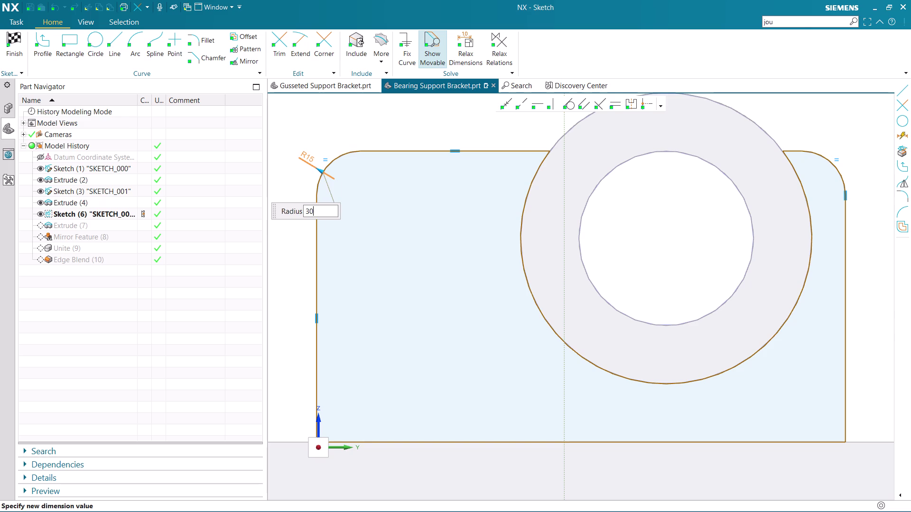
key(Return)
click(529, 272)
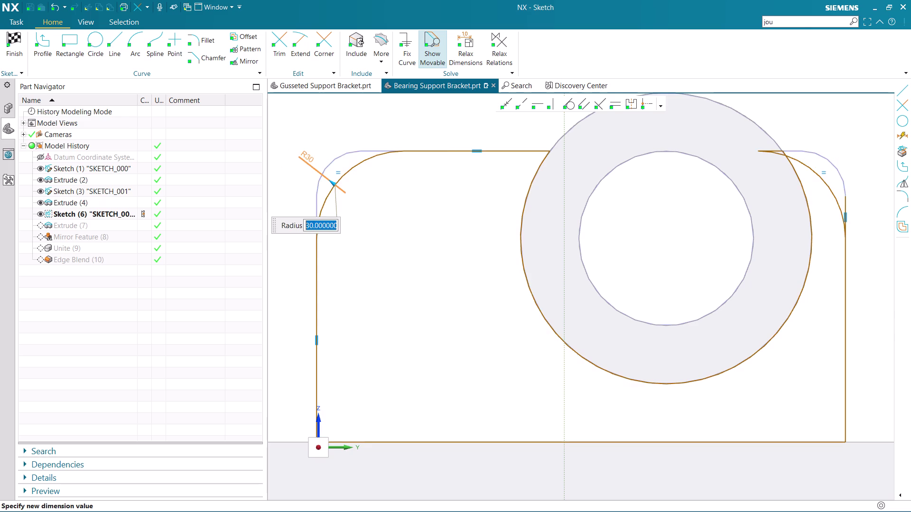
scroll(down, 3)
scroll(up, 3)
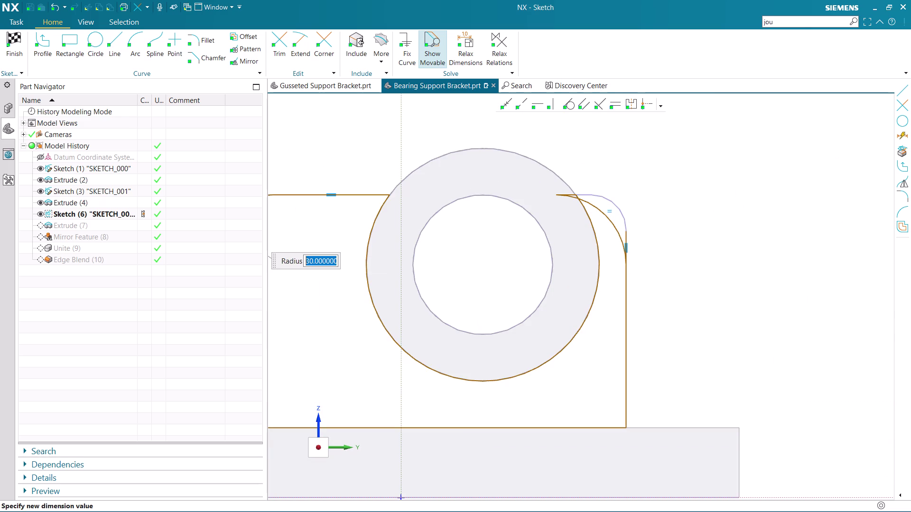
scroll(down, 3)
scroll(up, 3)
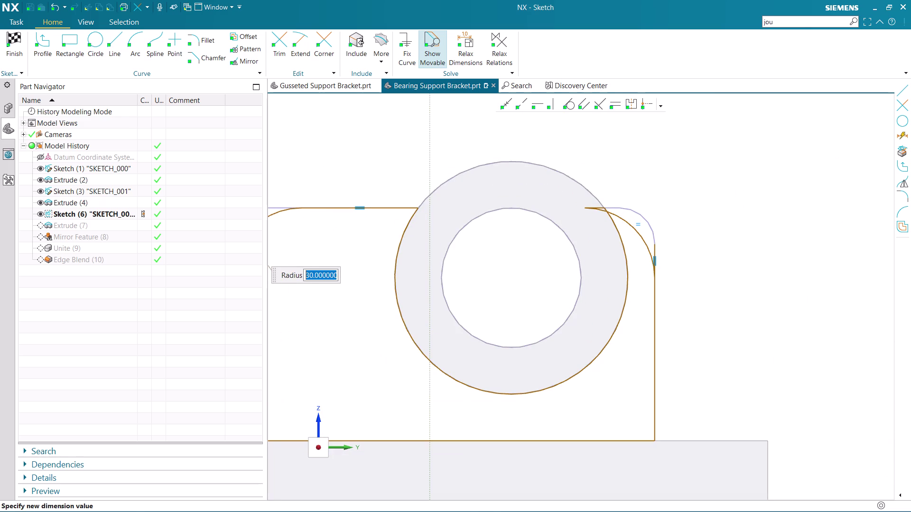
key(Escape)
Drag the right corner arc onto the ring, accepting the curve-deletion warning.
click(638, 231)
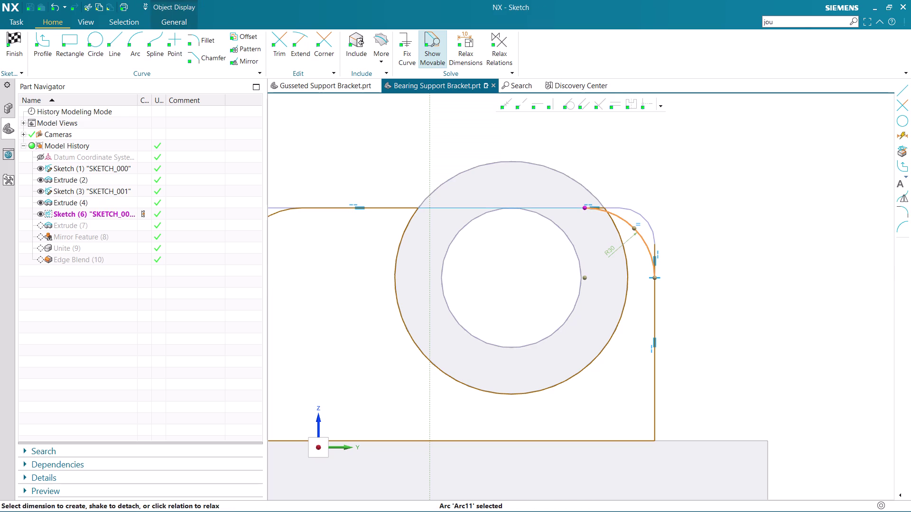
drag(585, 210, 614, 221)
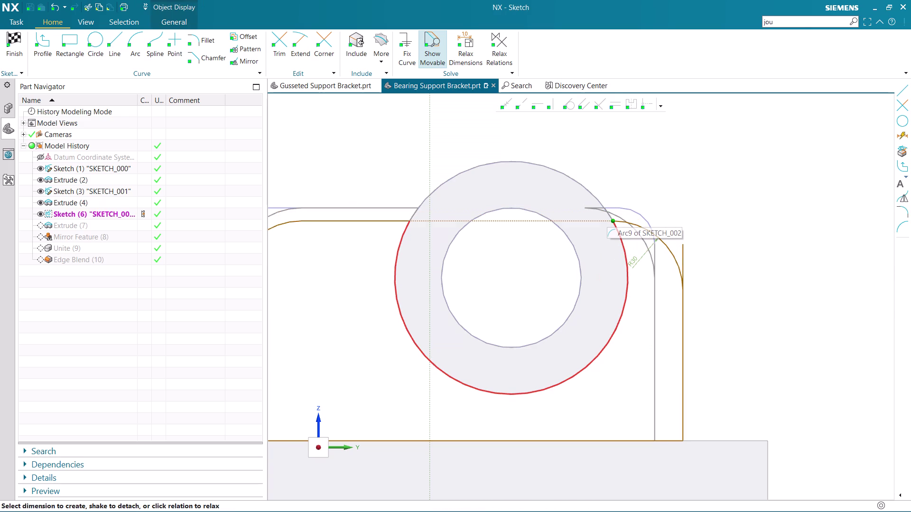
drag(614, 221, 614, 222)
scroll(down, 3)
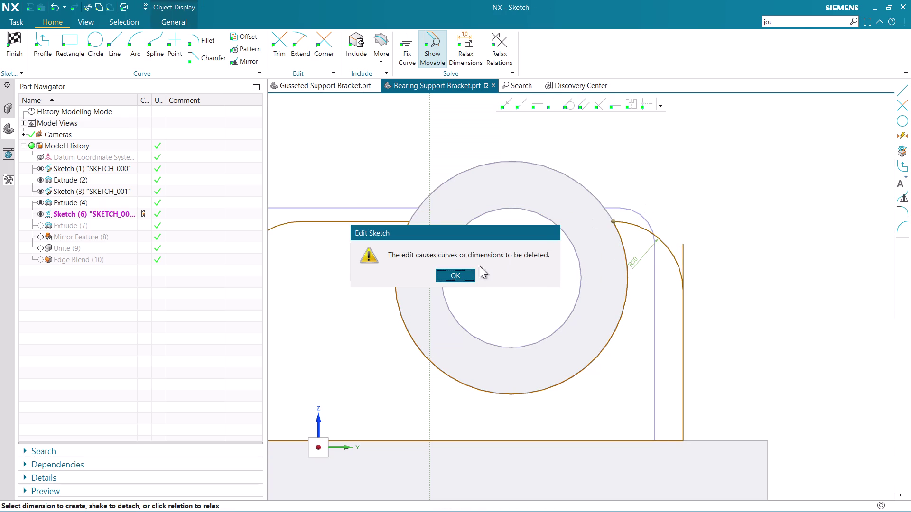
click(458, 271)
scroll(down, 3)
scroll(up, 3)
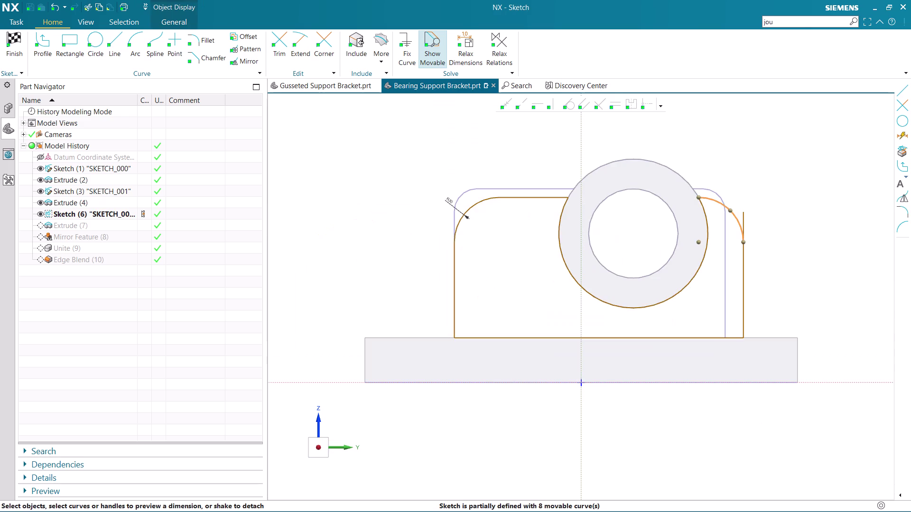
scroll(up, 3)
click(434, 270)
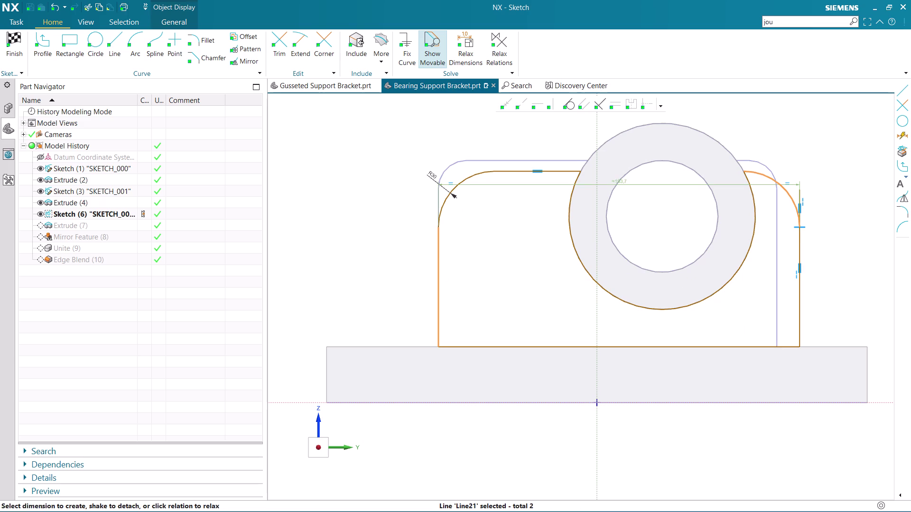
key(Escape)
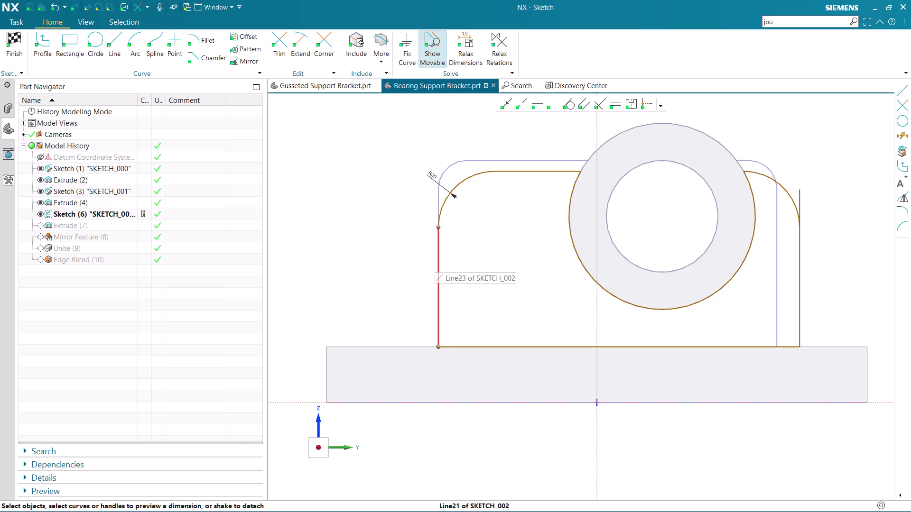
key(d)
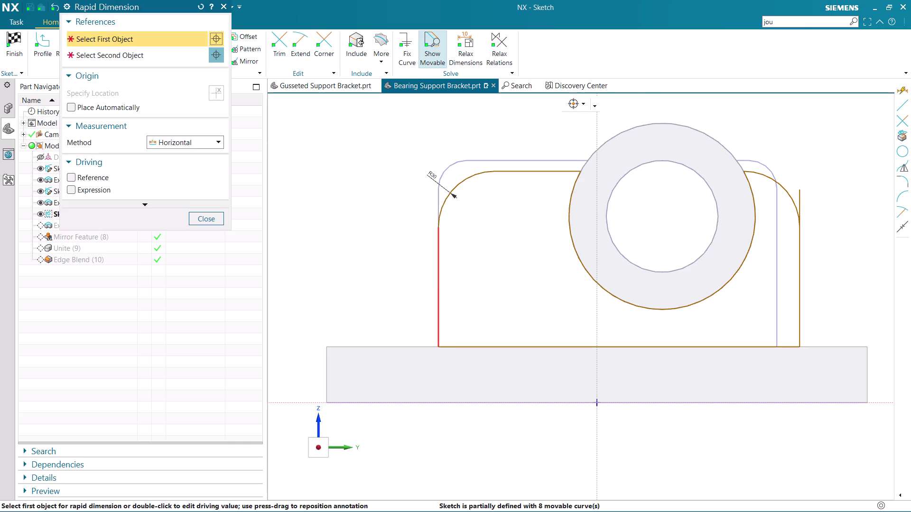
click(440, 254)
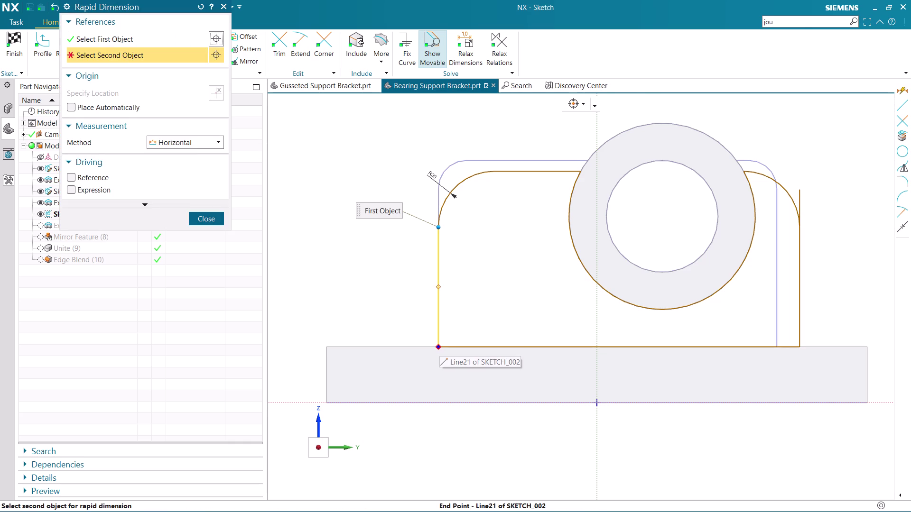
click(439, 344)
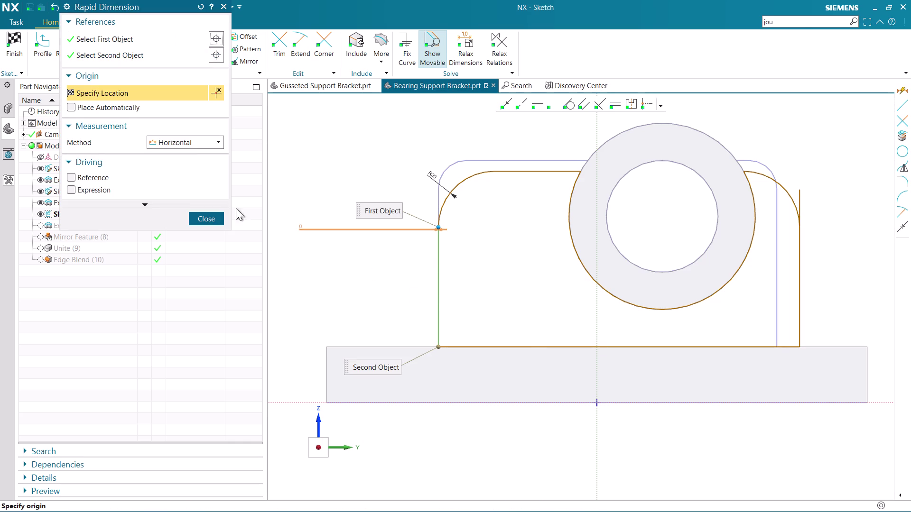
click(183, 144)
click(189, 180)
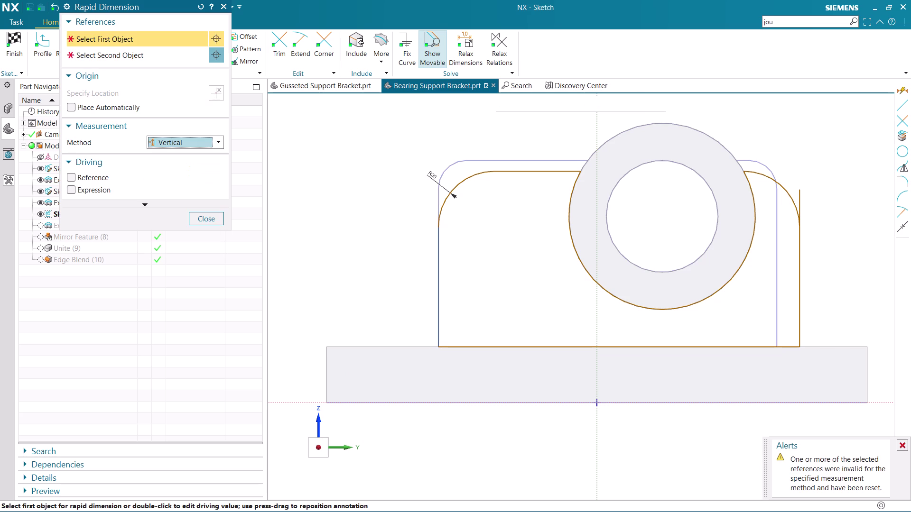
click(440, 226)
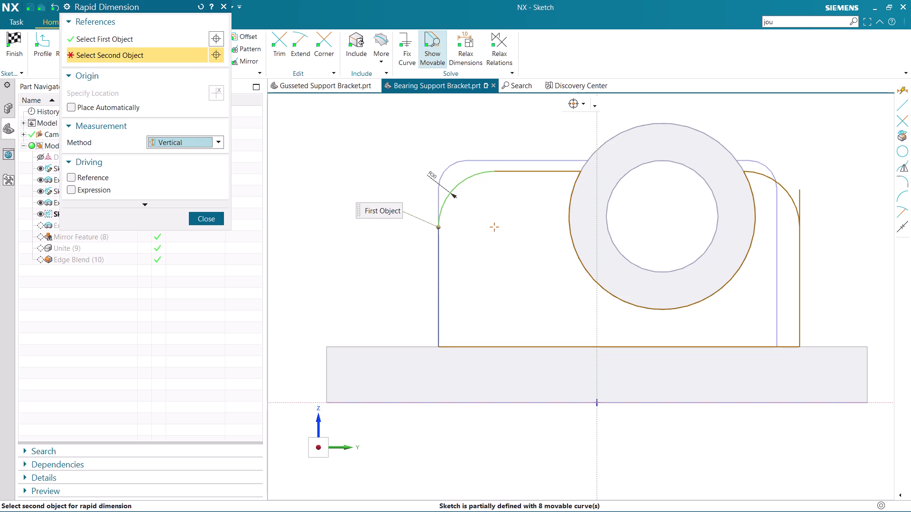
click(440, 347)
click(393, 318)
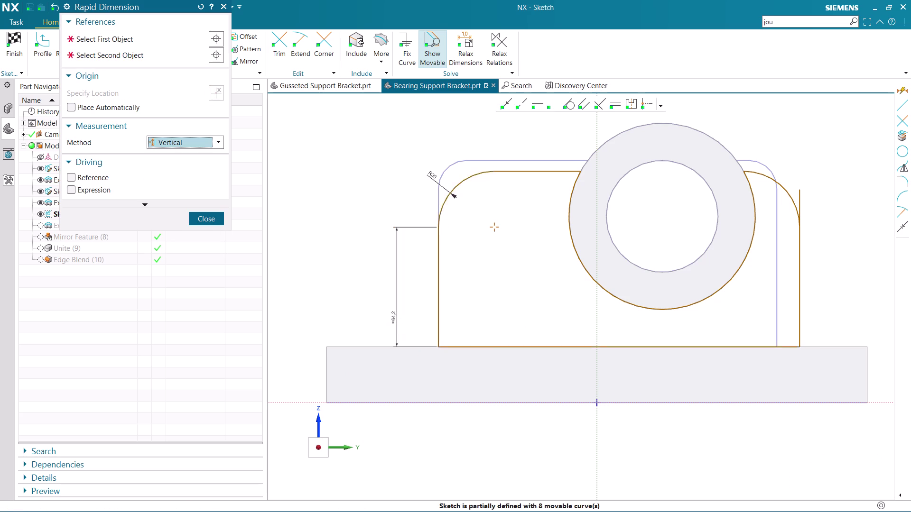
key(Escape)
double_click(396, 314)
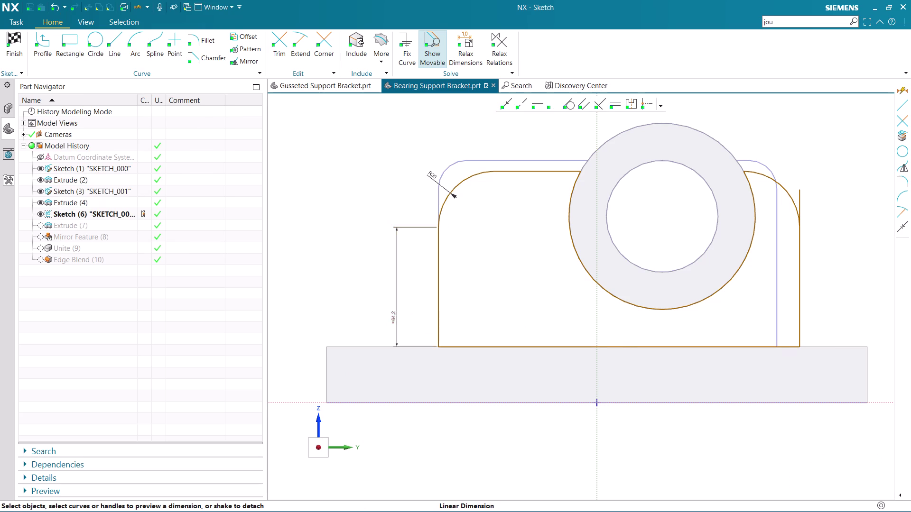
text(10)
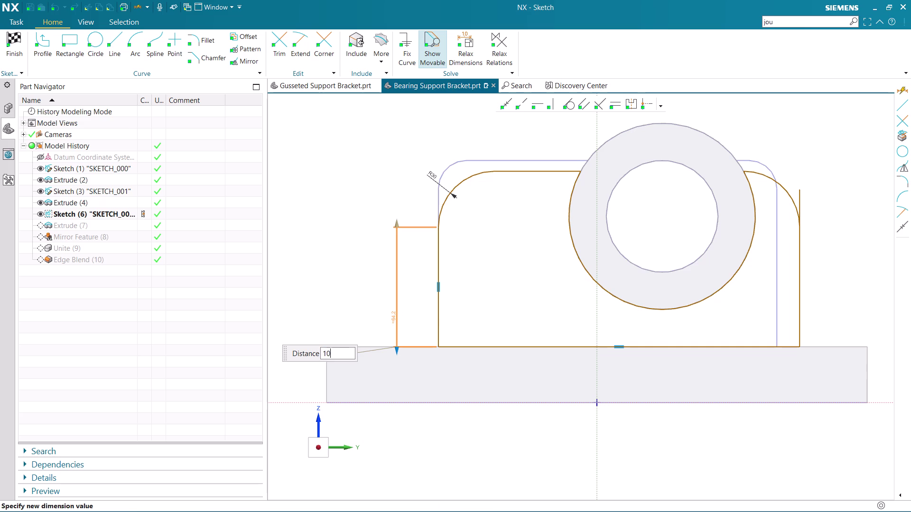
text(0)
key(Return)
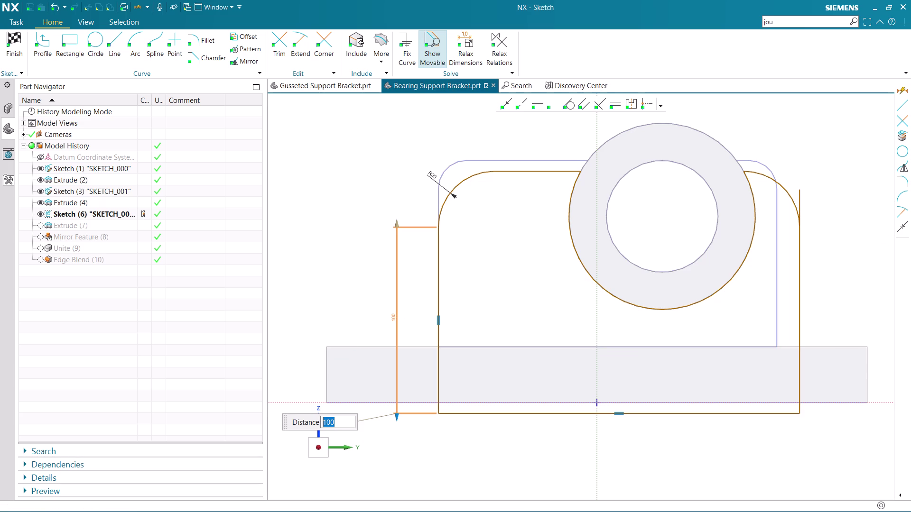
middle_click(368, 338)
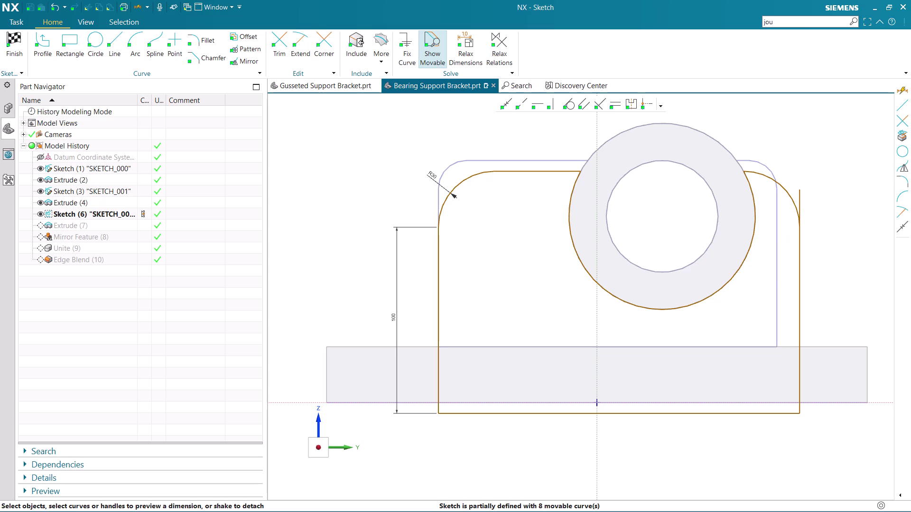
key(ctrl+z)
key(ctrl+z)
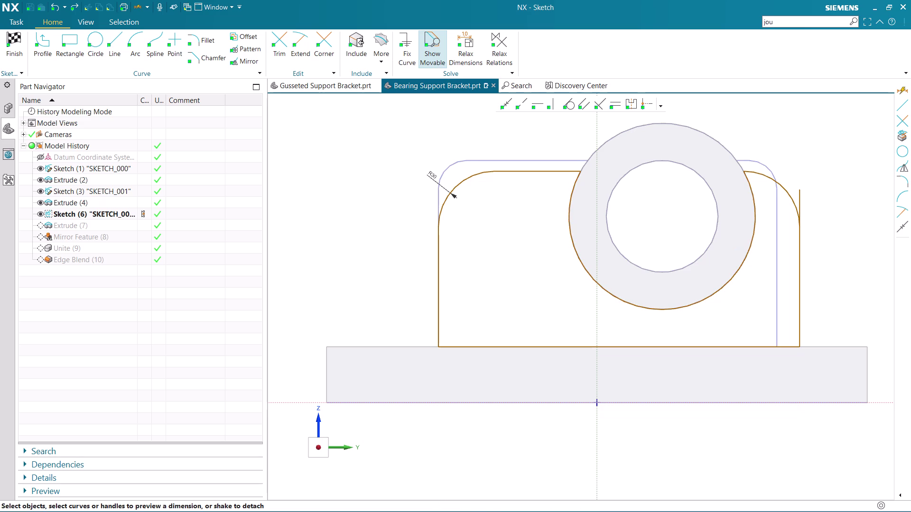
Undo the earlier arc edit and drag the right corner arc onto the ring again.
key(ctrl+z)
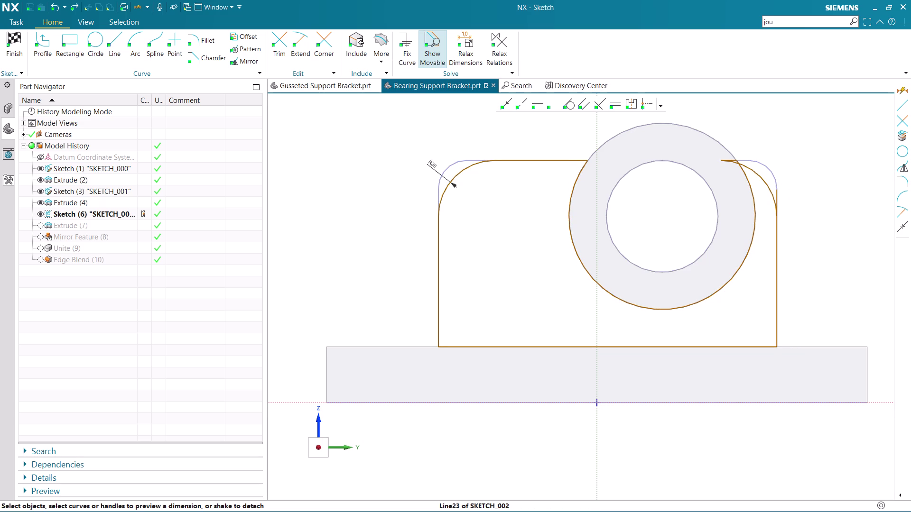
scroll(down, 3)
scroll(up, 3)
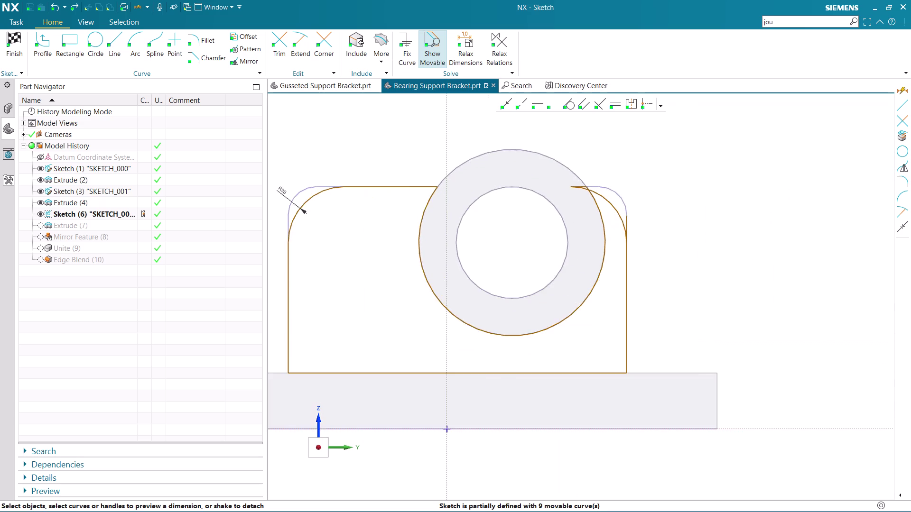
scroll(up, 3)
click(588, 194)
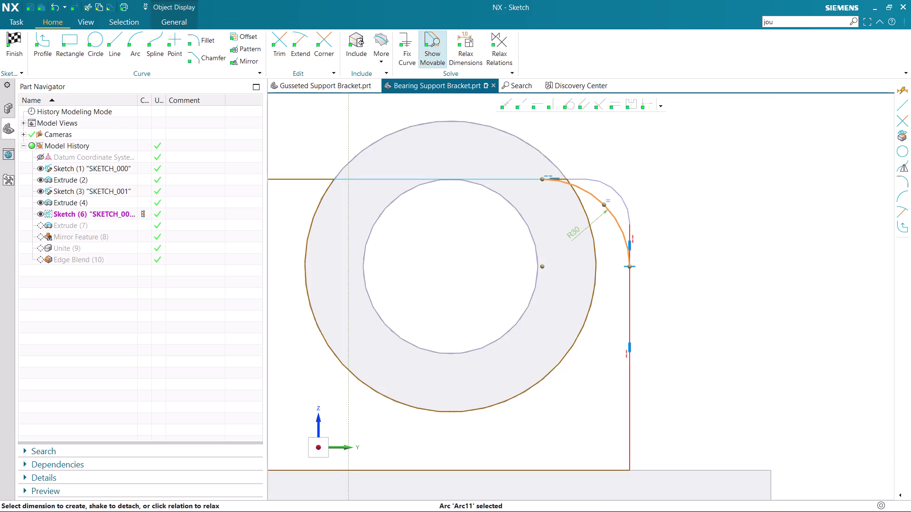
drag(604, 205, 637, 214)
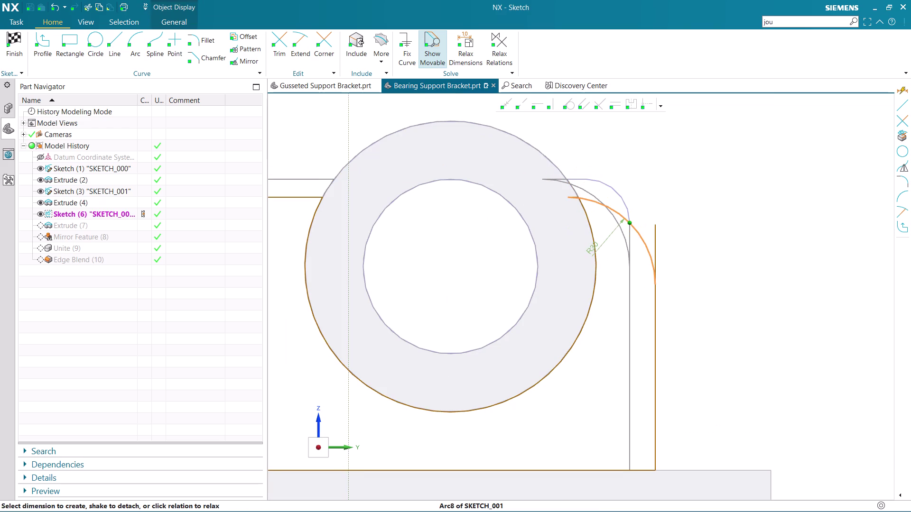
drag(637, 215, 637, 199)
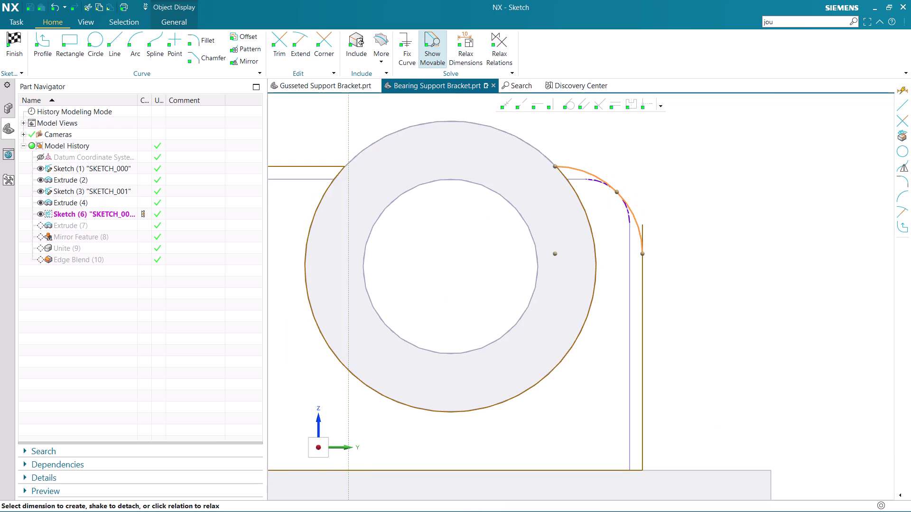
Orbit to an isometric view of the sketch against the base and ring.
scroll(down, 3)
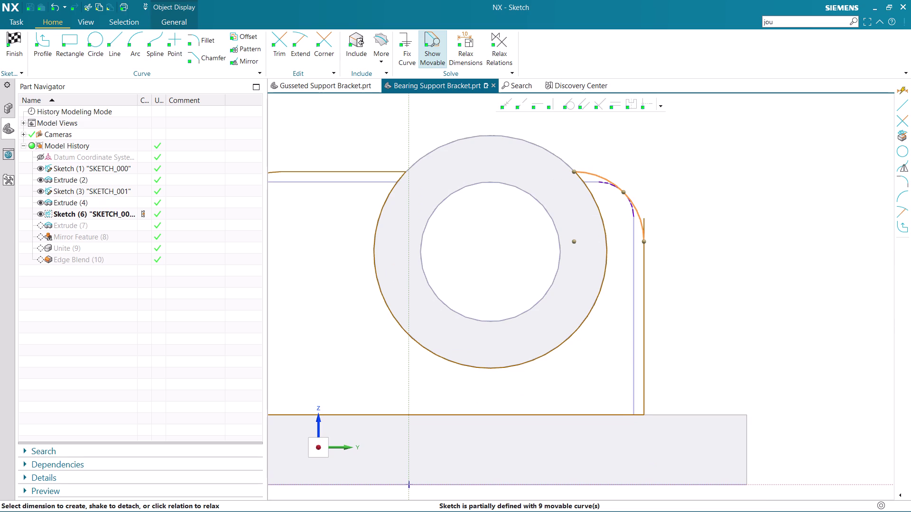
scroll(down, 3)
middle_click(858, 388)
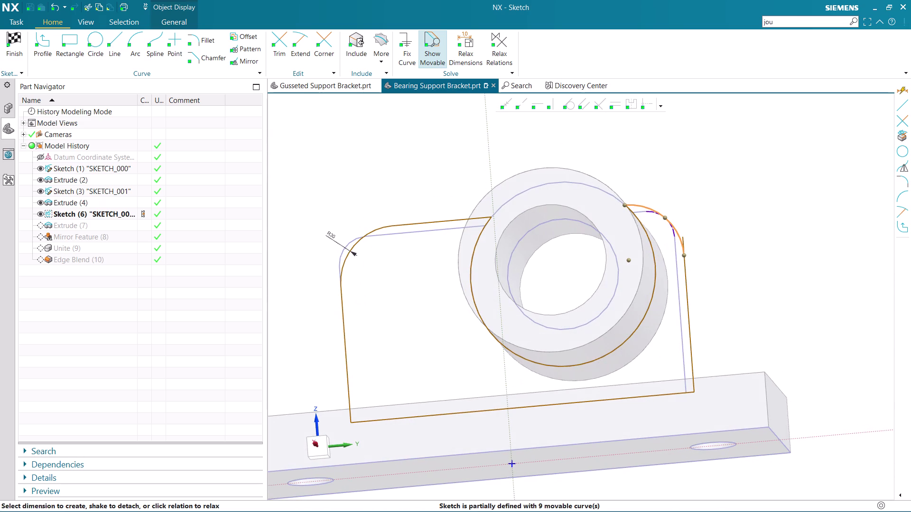
middle_drag(810, 341, 818, 364)
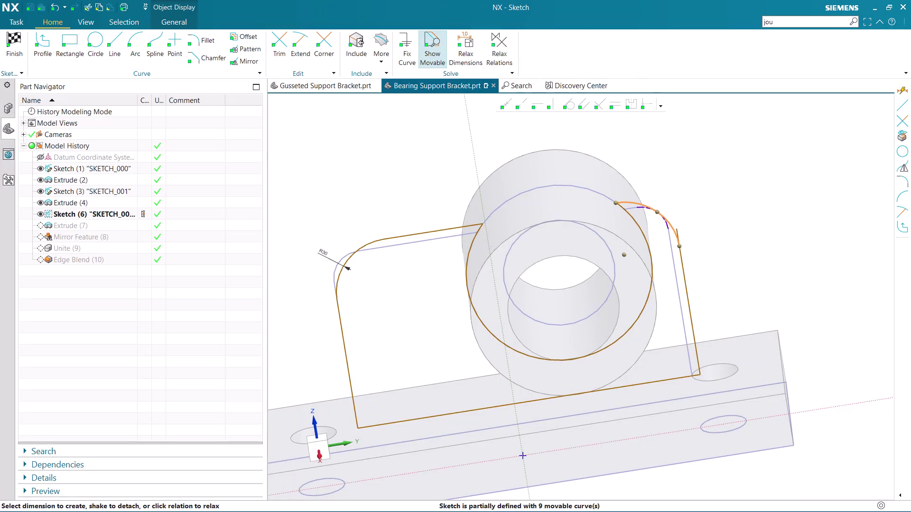
click(380, 41)
click(396, 88)
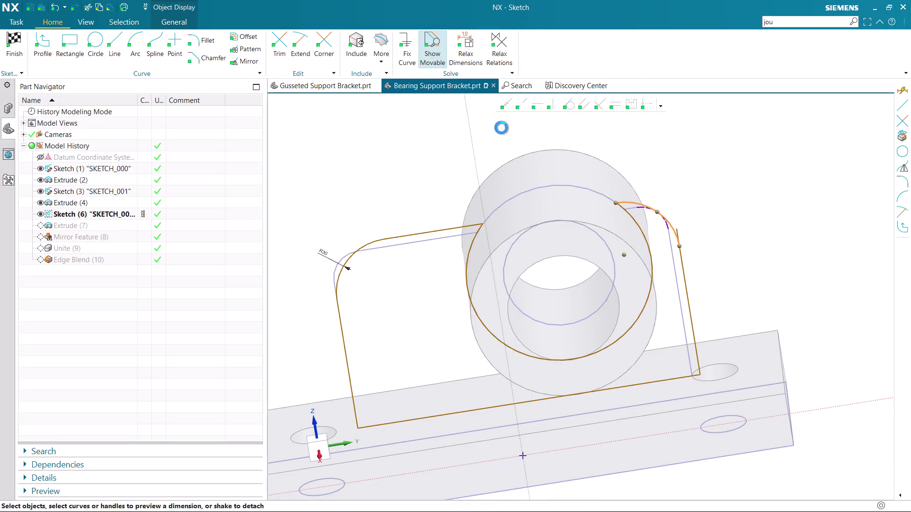
Project the base's top edge into SKETCH_002.
scroll(up, 3)
click(718, 388)
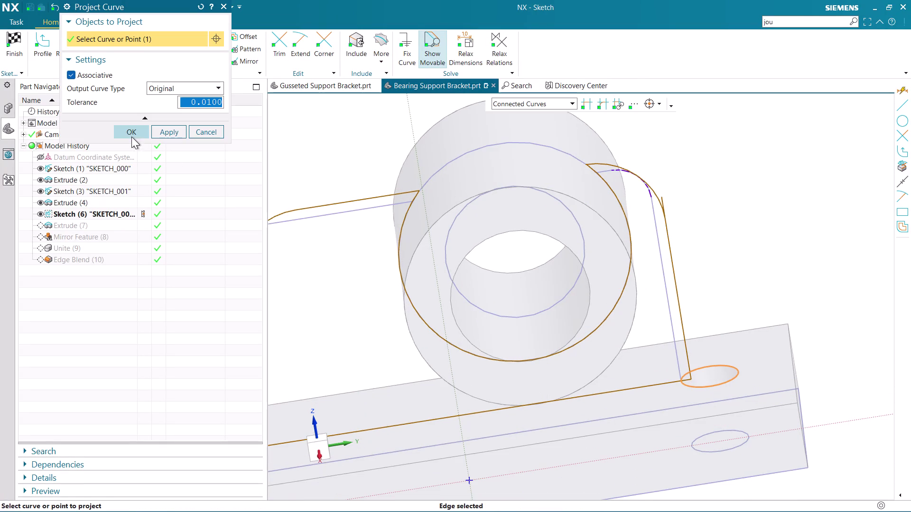
click(131, 135)
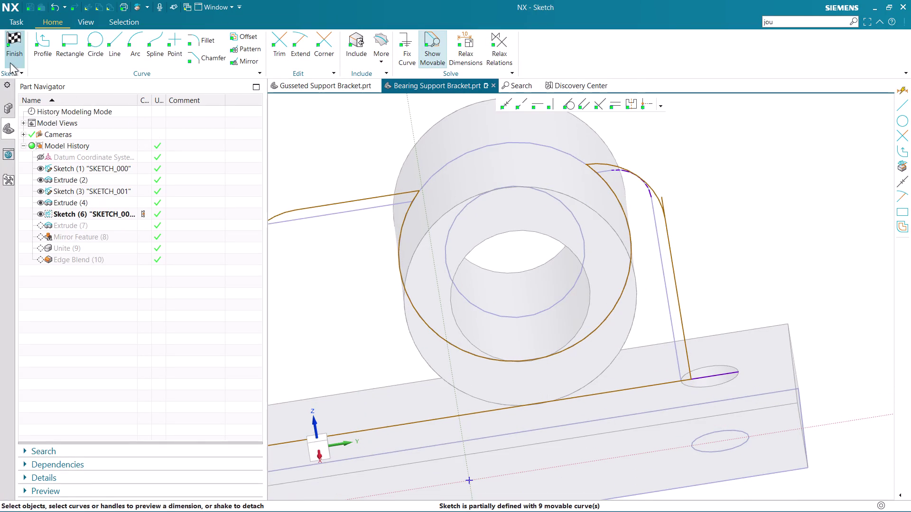
scroll(down, 3)
scroll(up, 3)
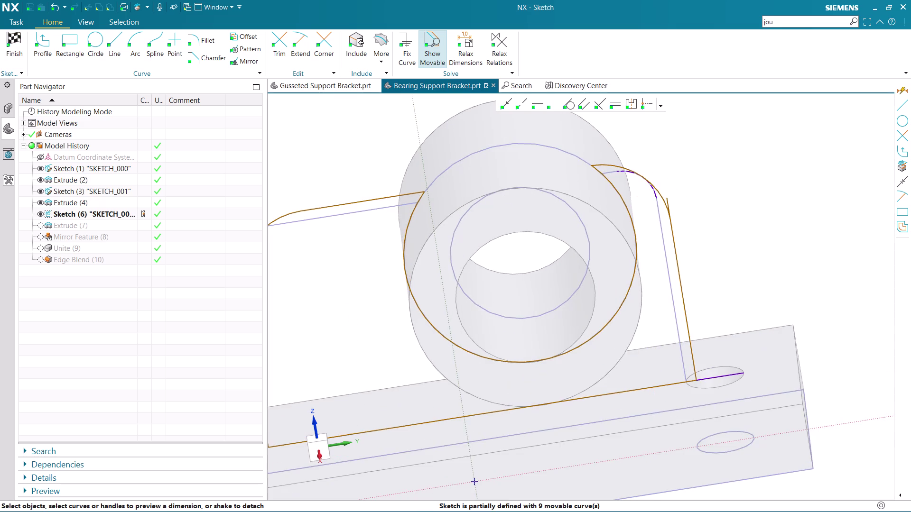
middle_drag(758, 219, 749, 206)
Delete the right vertical side line, the right corner arc and two leftover curves.
click(323, 449)
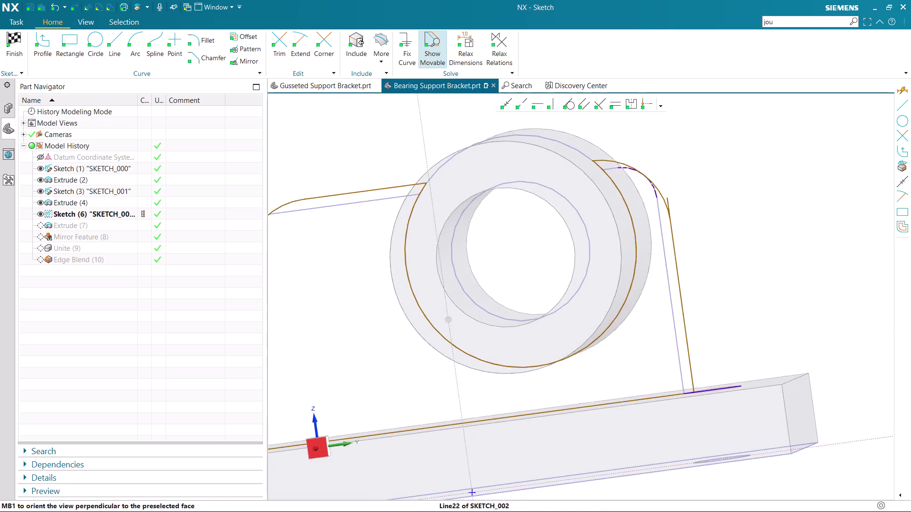
scroll(up, 3)
click(657, 377)
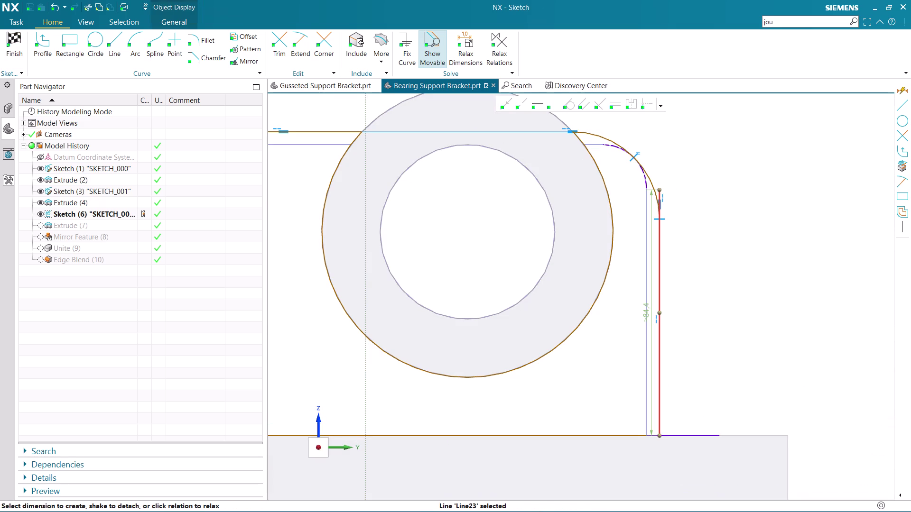
key(Delete)
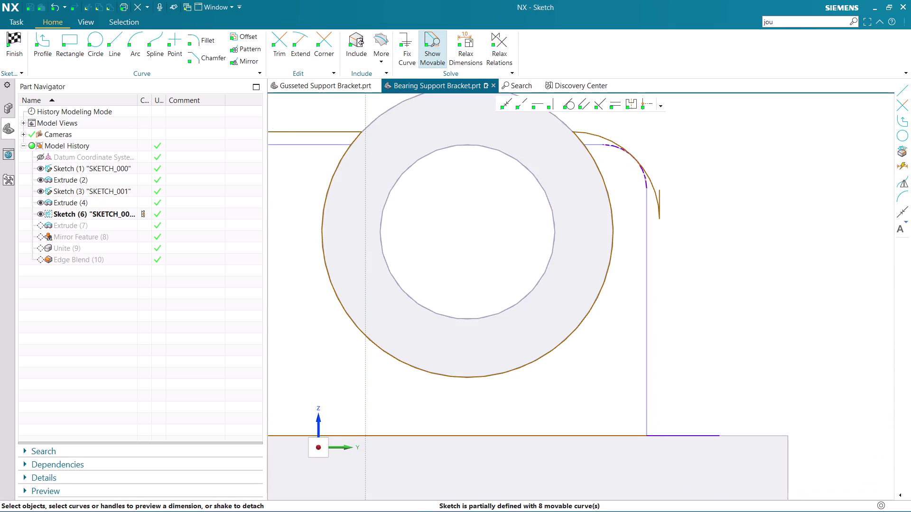
click(648, 182)
key(Delete)
click(644, 171)
key(Delete)
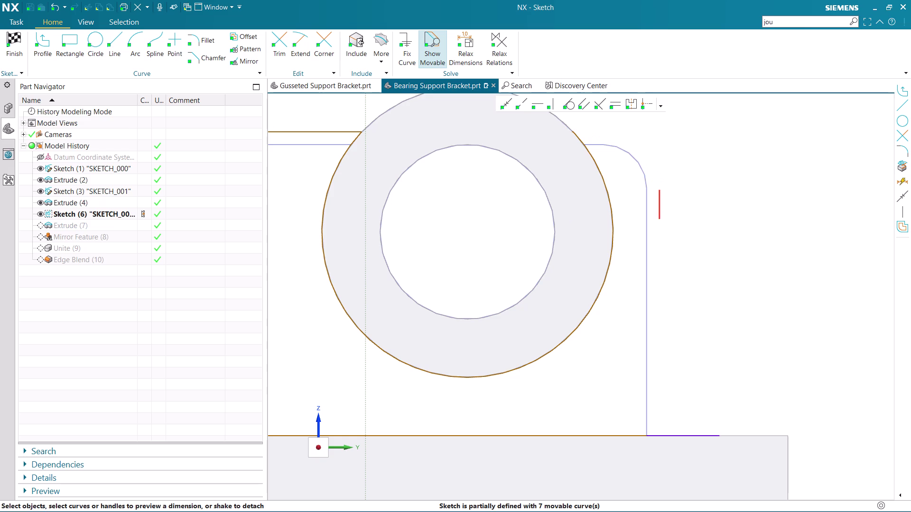
click(662, 203)
key(Delete)
scroll(down, 3)
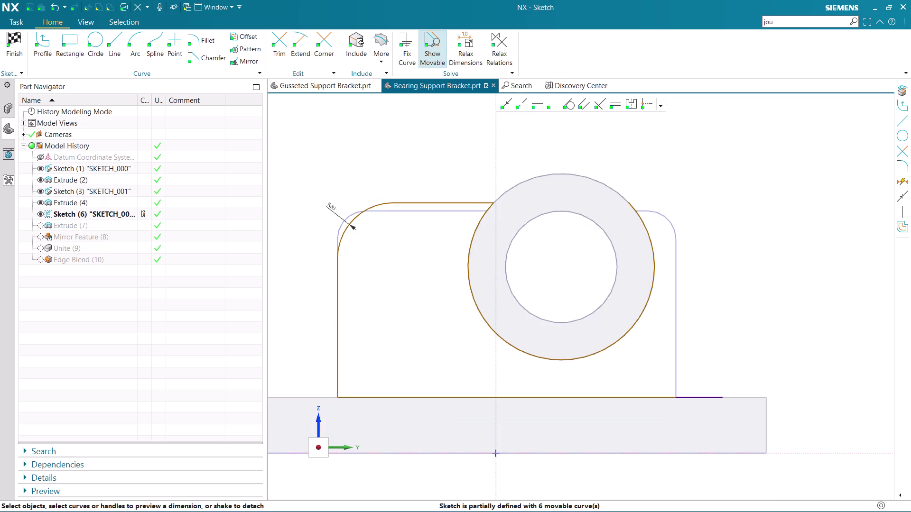
scroll(up, 3)
scroll(down, 3)
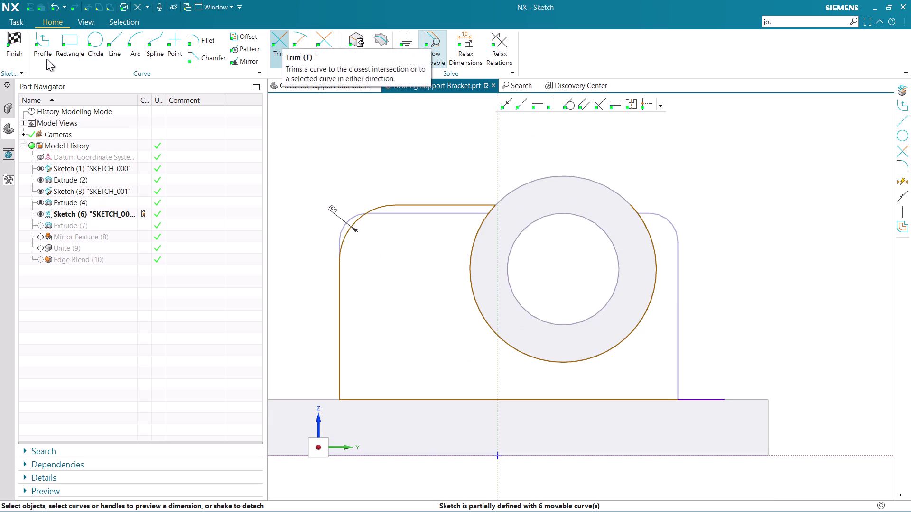
Draw a new vertical side line up from the base and a top line to the ring.
click(42, 43)
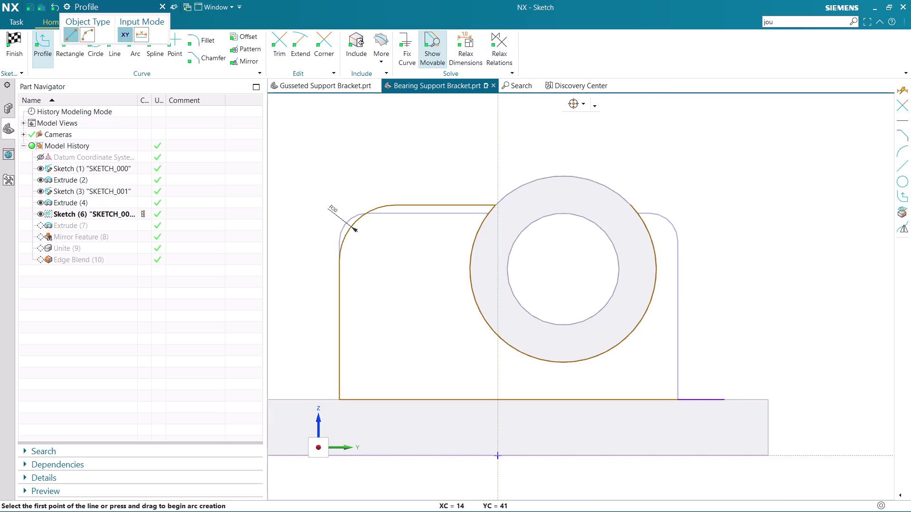
click(701, 399)
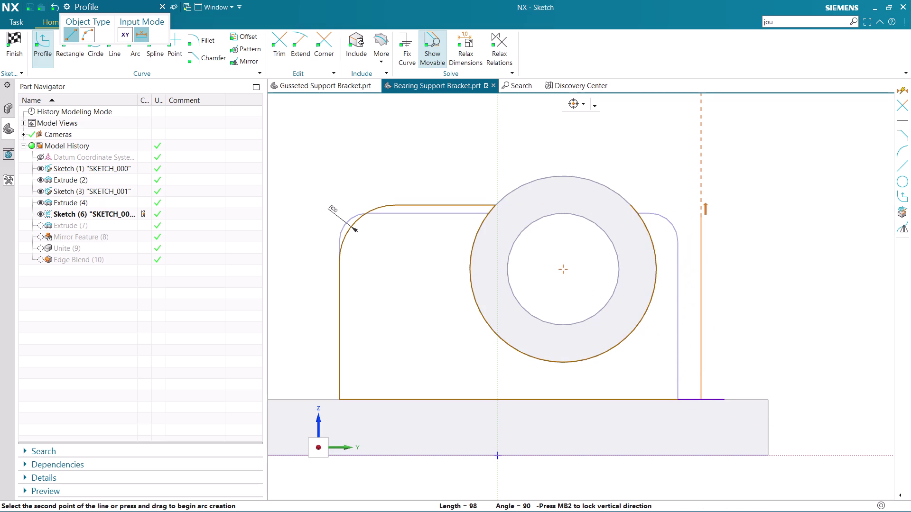
click(701, 206)
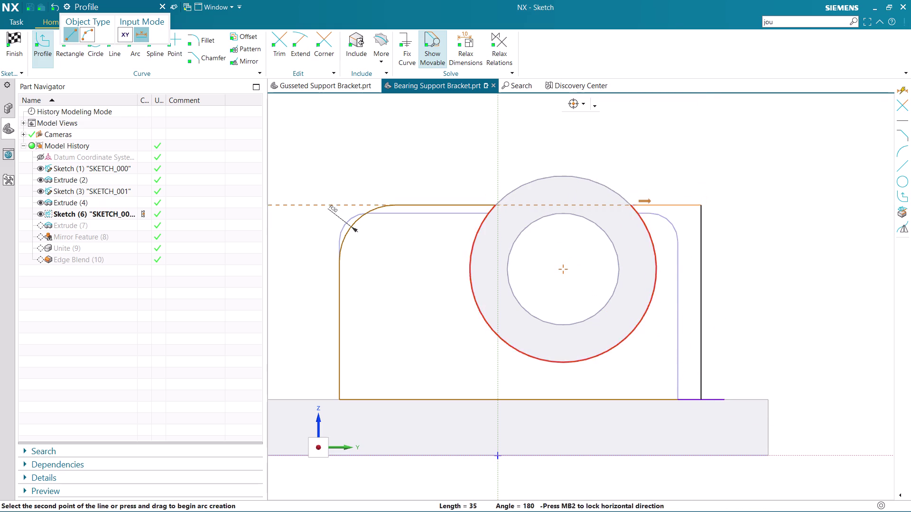
click(634, 205)
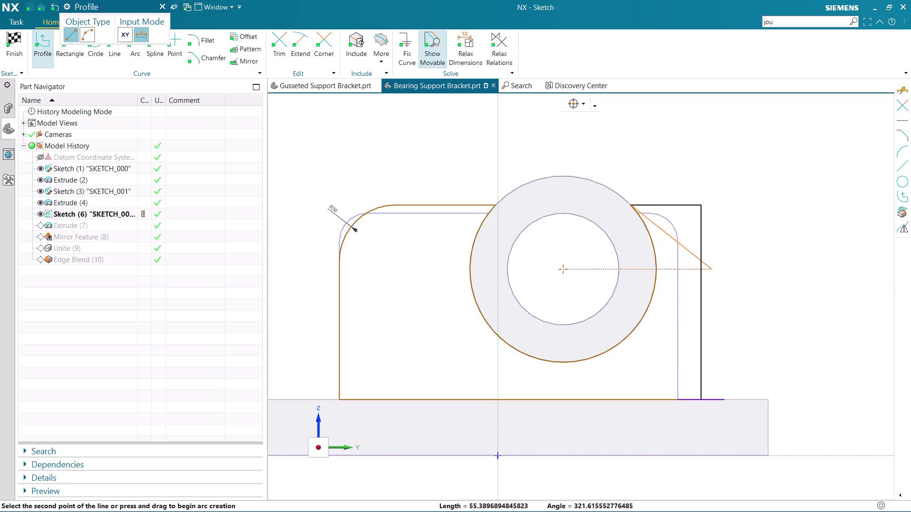
key(Escape)
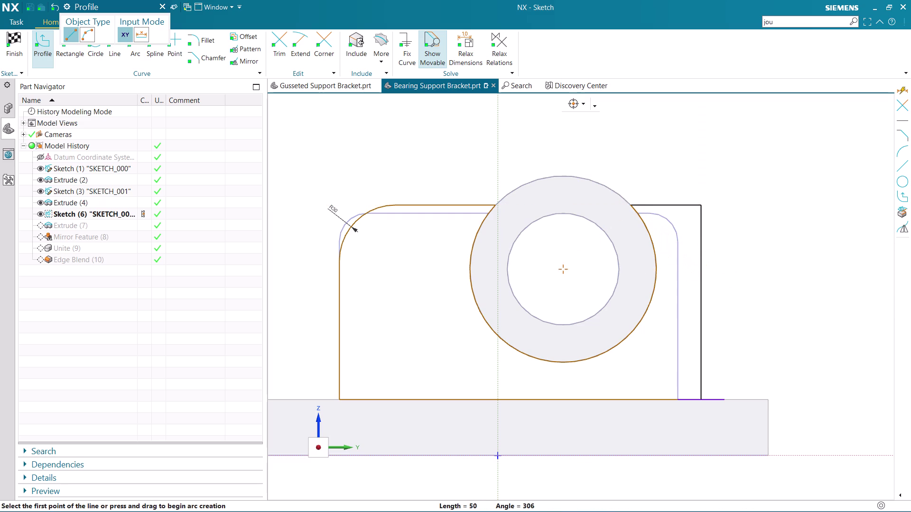
key(Escape)
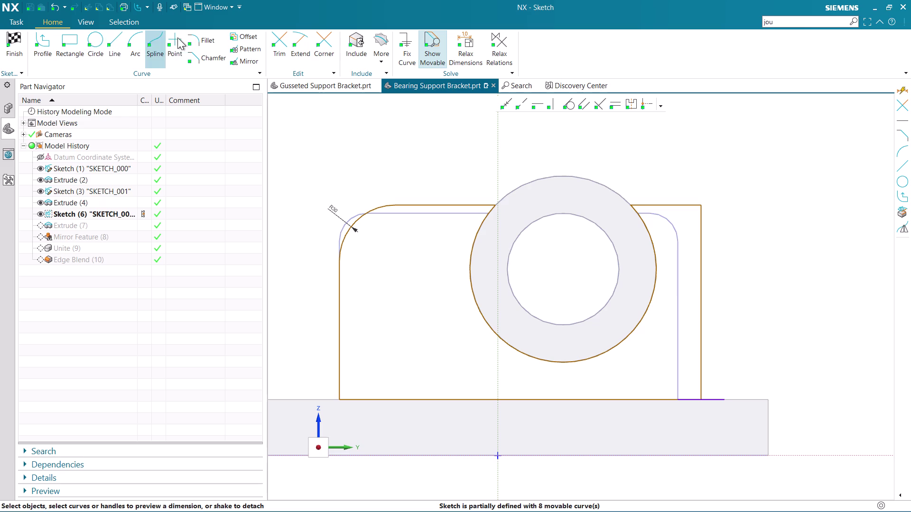
Round the new top-right corner with an R30 fillet.
click(198, 41)
click(658, 203)
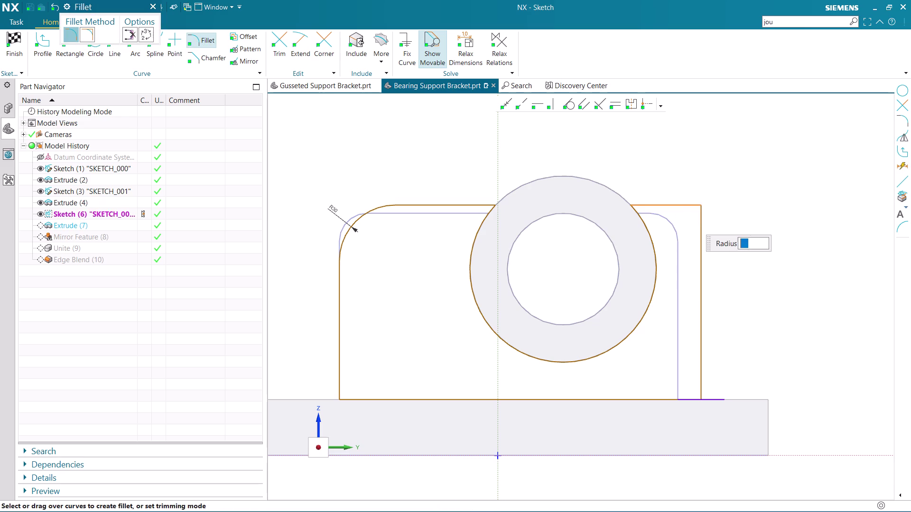
click(698, 225)
text(3)
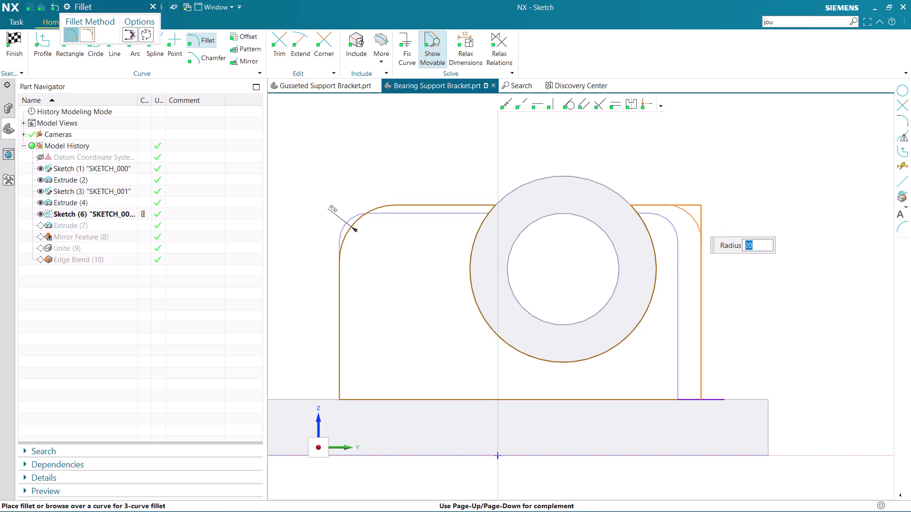
text(0)
key(Return)
middle_click(747, 227)
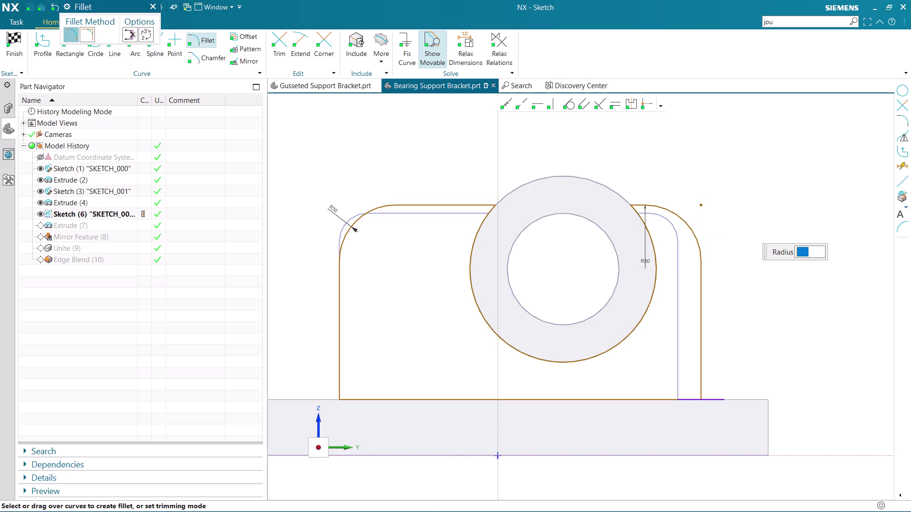
scroll(down, 3)
scroll(up, 3)
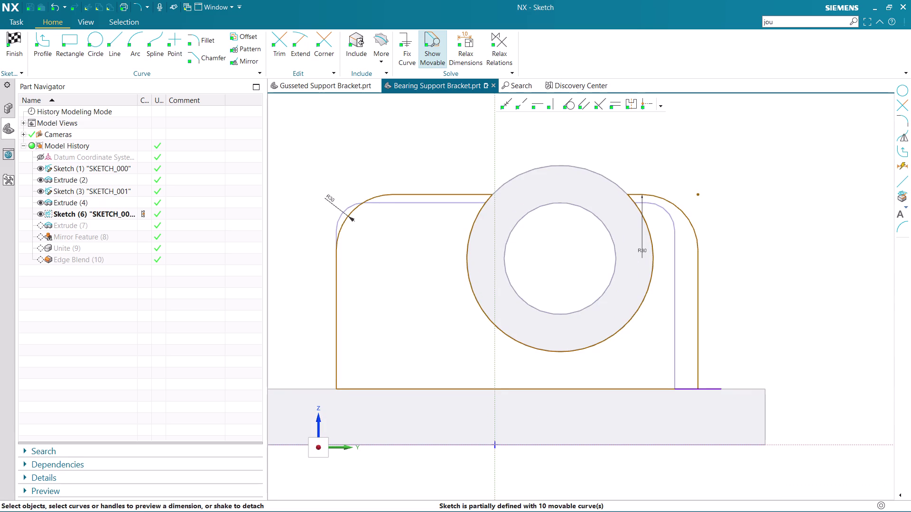
click(277, 33)
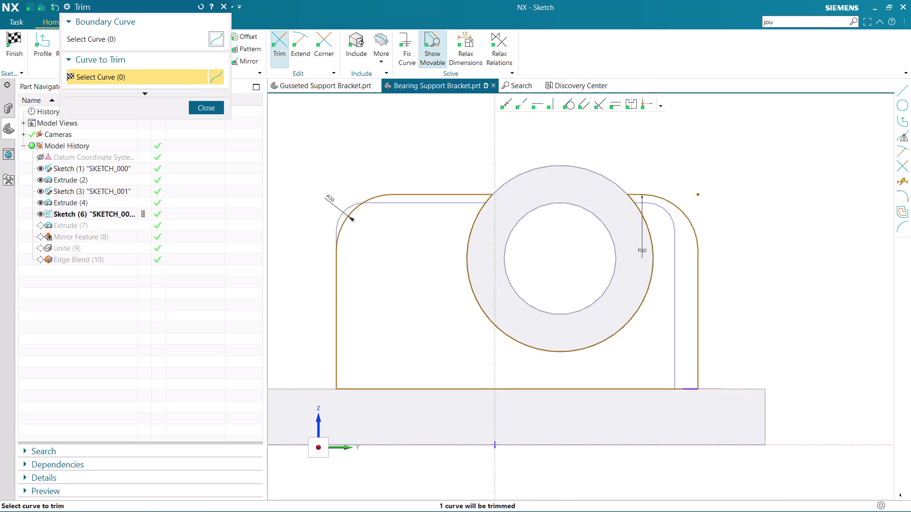
Trim away the stub past the right side and the leftover base-line piece.
click(713, 390)
click(318, 278)
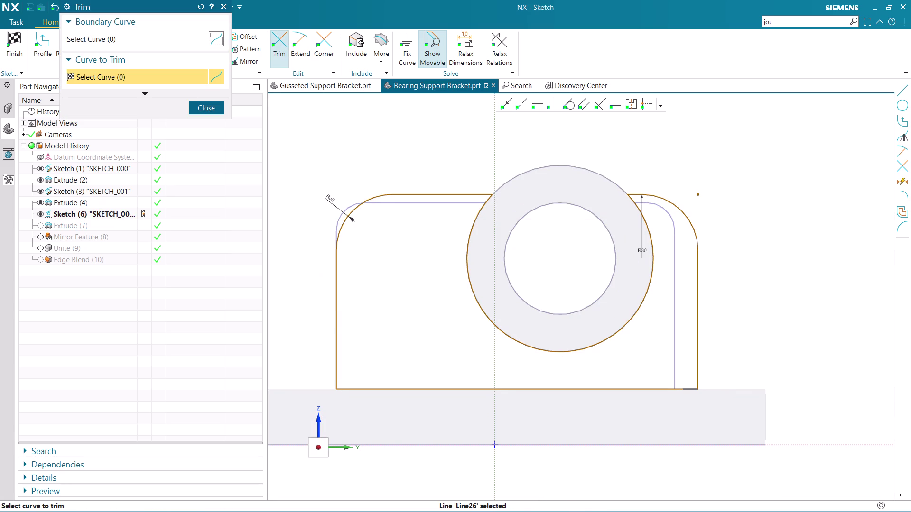
click(690, 389)
key(Escape)
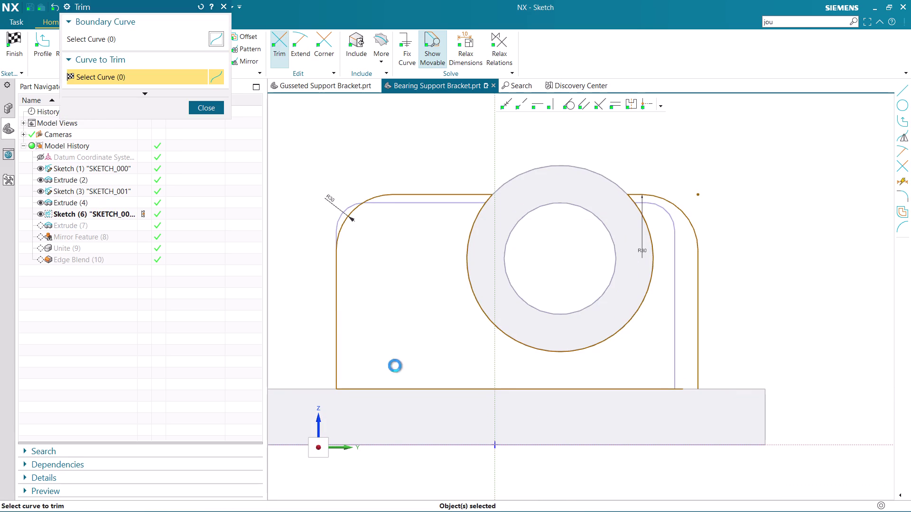
Replace the profile's bottom line with a new line along the base.
click(641, 388)
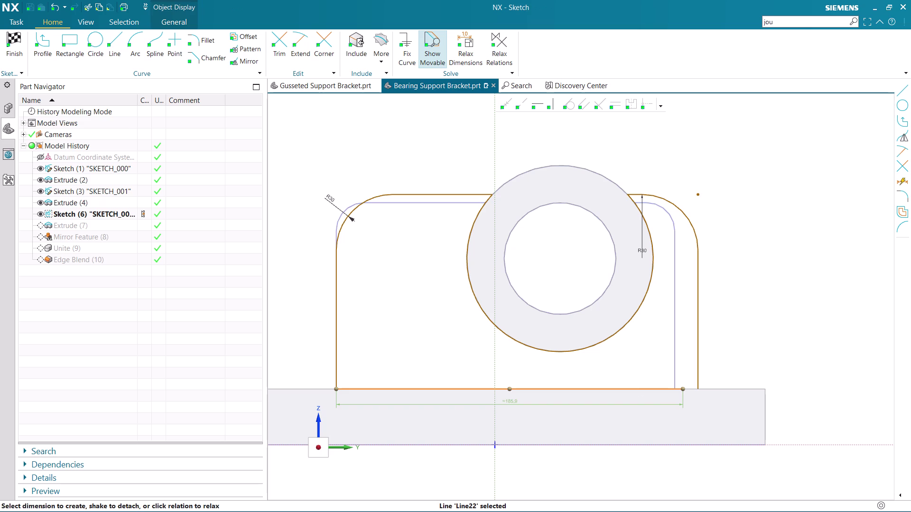
key(Delete)
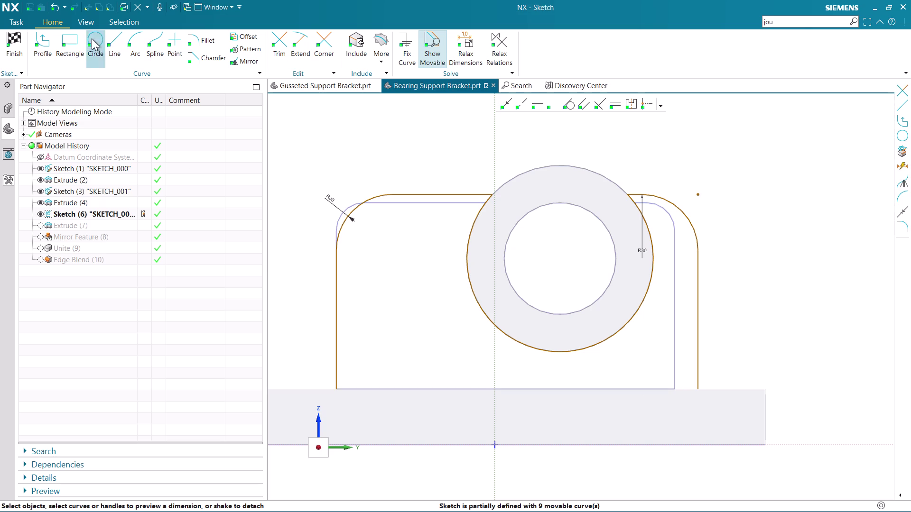
click(46, 54)
click(335, 388)
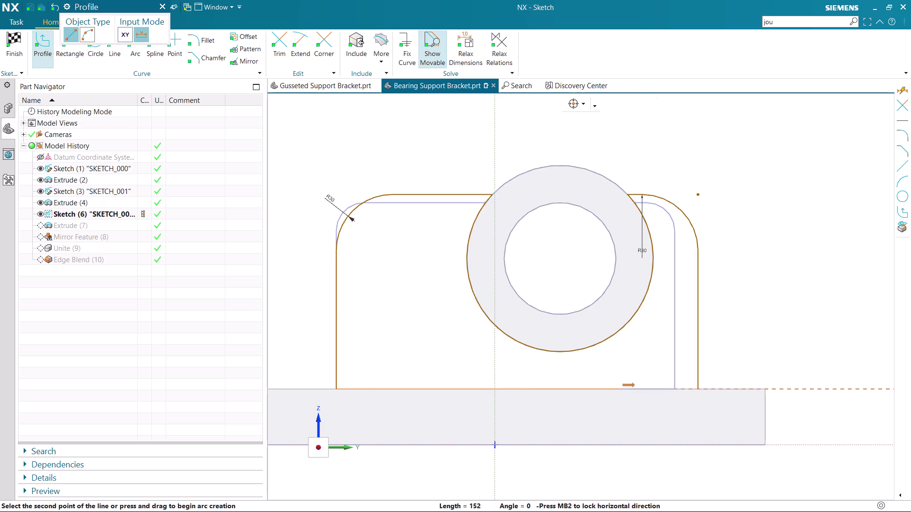
click(697, 387)
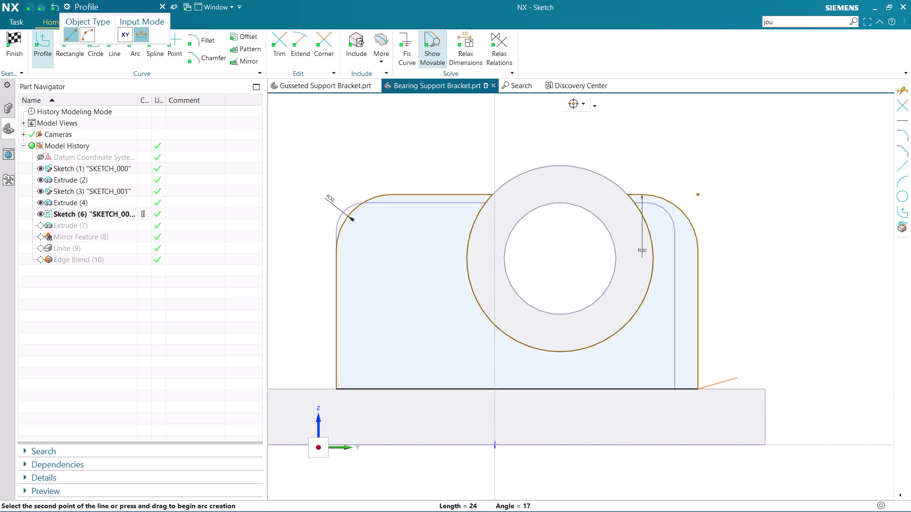
key(Escape)
key(Escape)
Finish the sketch, reviewing sections and accepting the Edit Defining Section mapping.
click(17, 44)
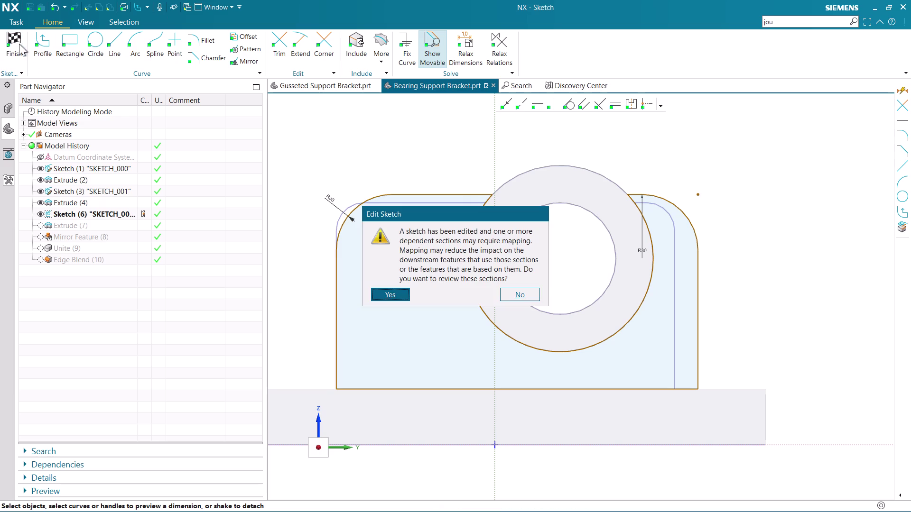
click(383, 288)
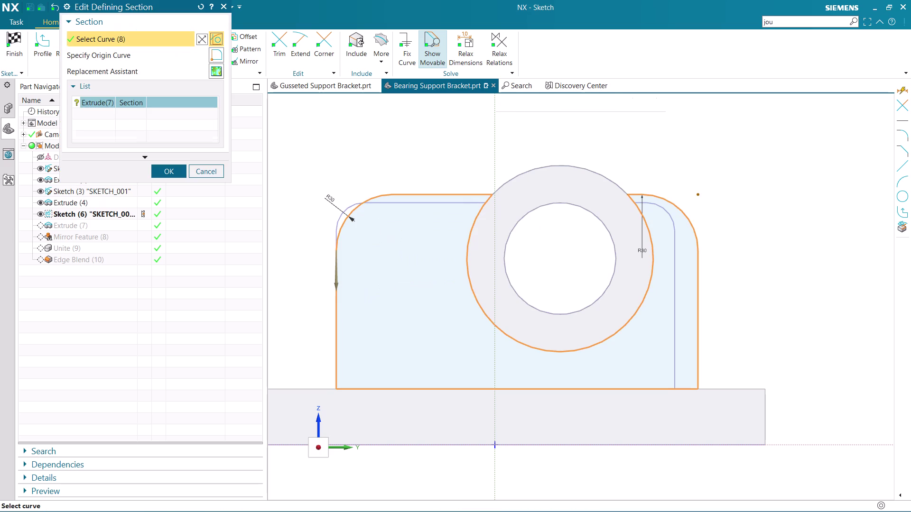
click(197, 169)
click(19, 48)
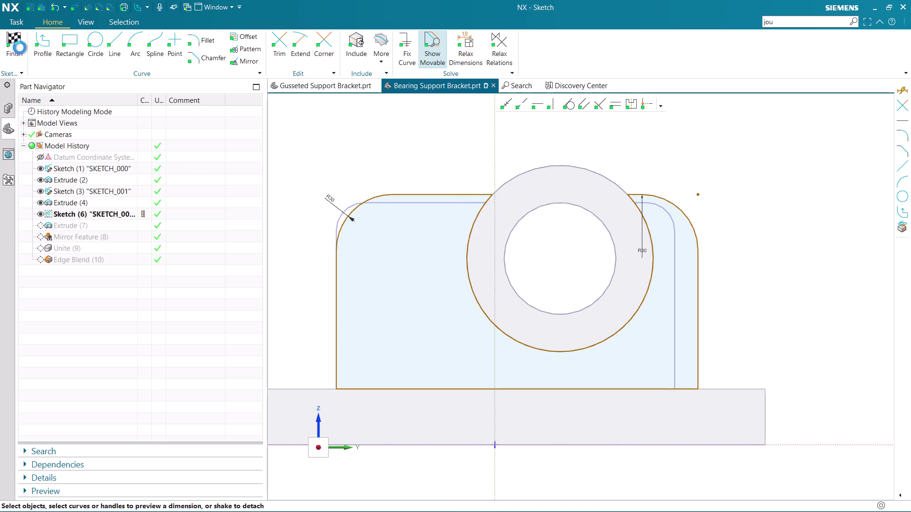
click(508, 290)
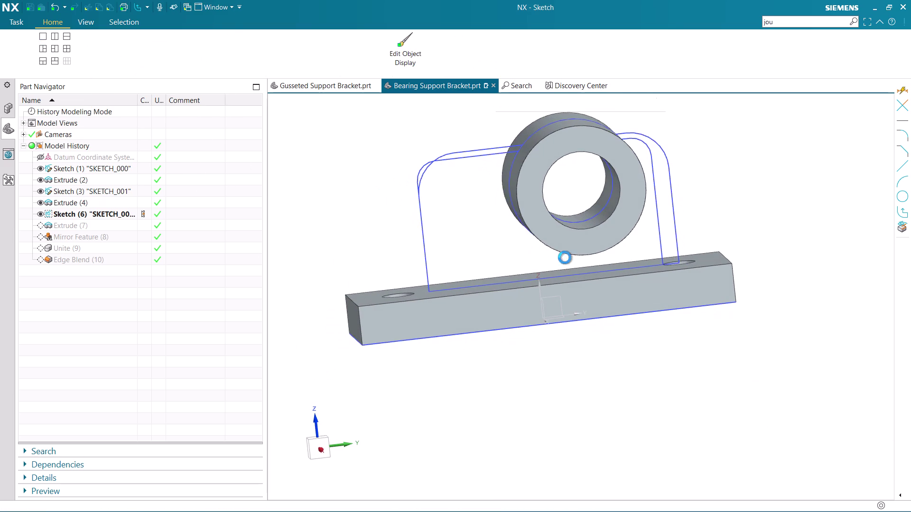
scroll(up, 3)
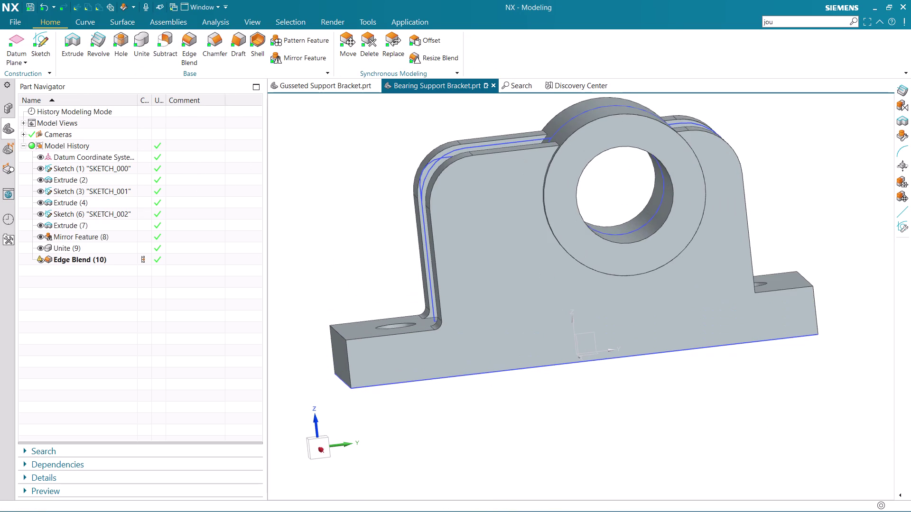
Delete the Edge Blend (10) feature from the Part Navigator.
middle_drag(411, 245, 399, 244)
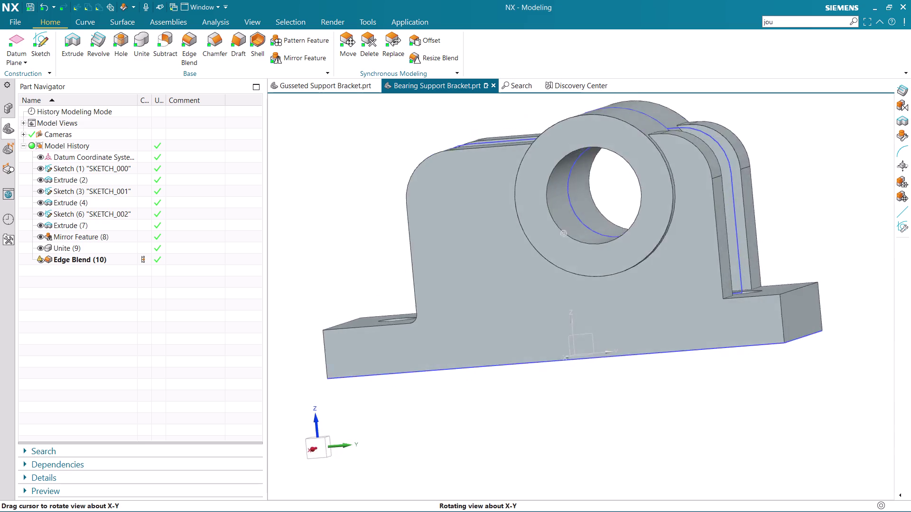
middle_drag(399, 244, 406, 235)
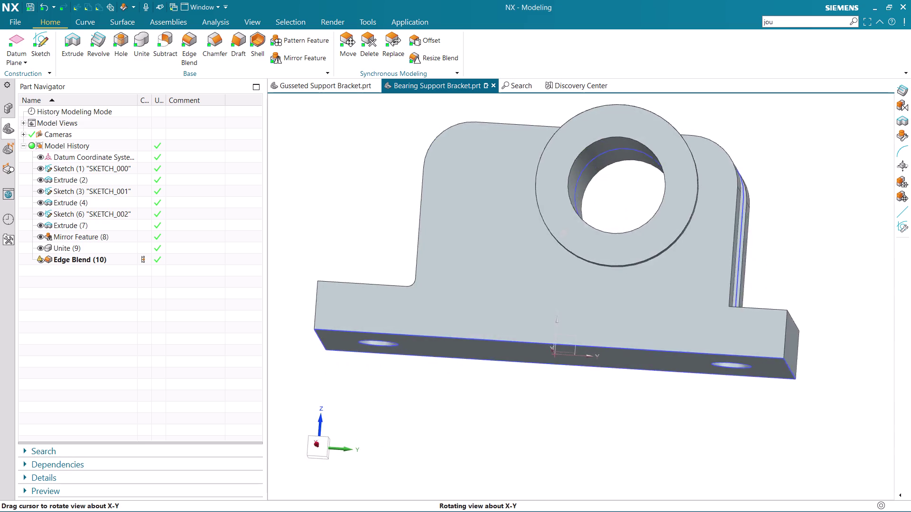
middle_drag(406, 236, 444, 272)
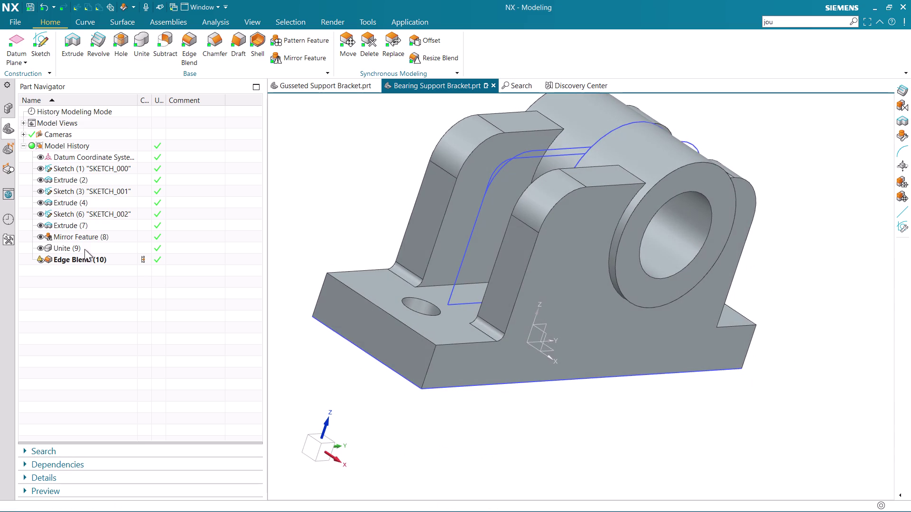
click(63, 259)
right_click(73, 260)
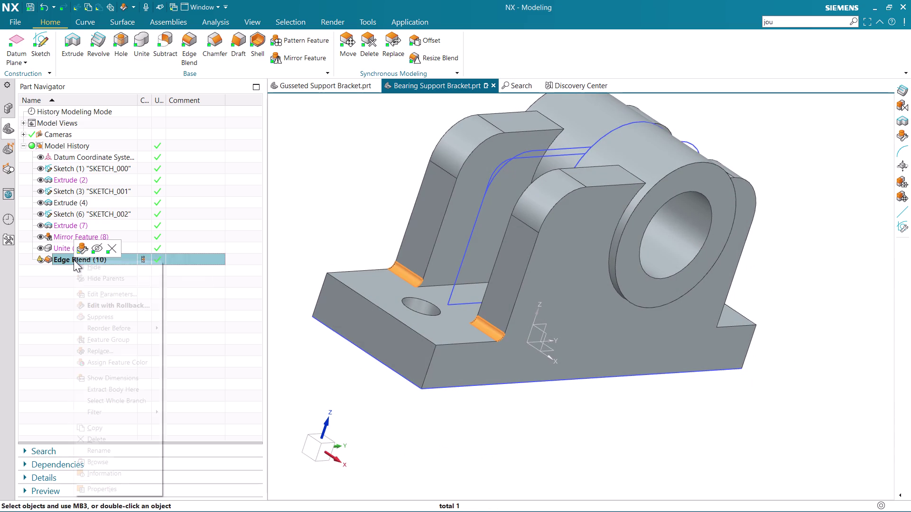
click(113, 253)
click(83, 245)
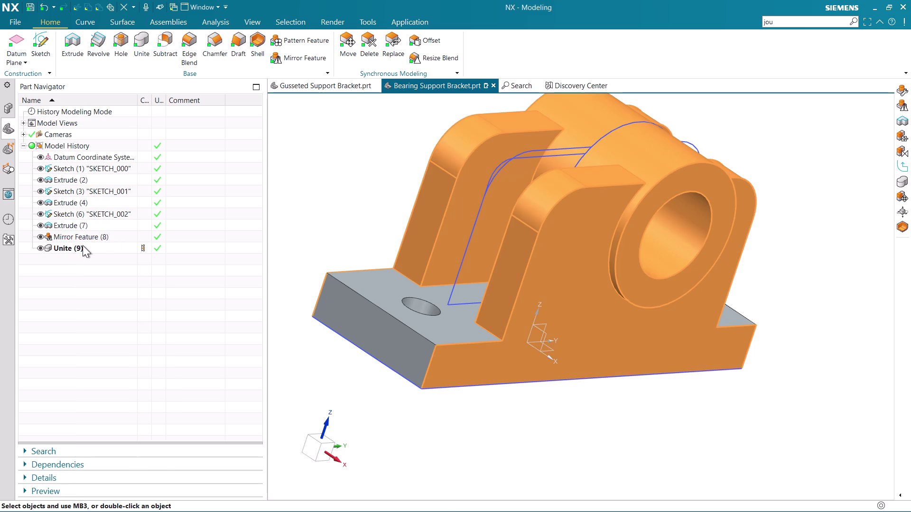
Delete the Unite (9) feature from the Part Navigator.
right_click(85, 249)
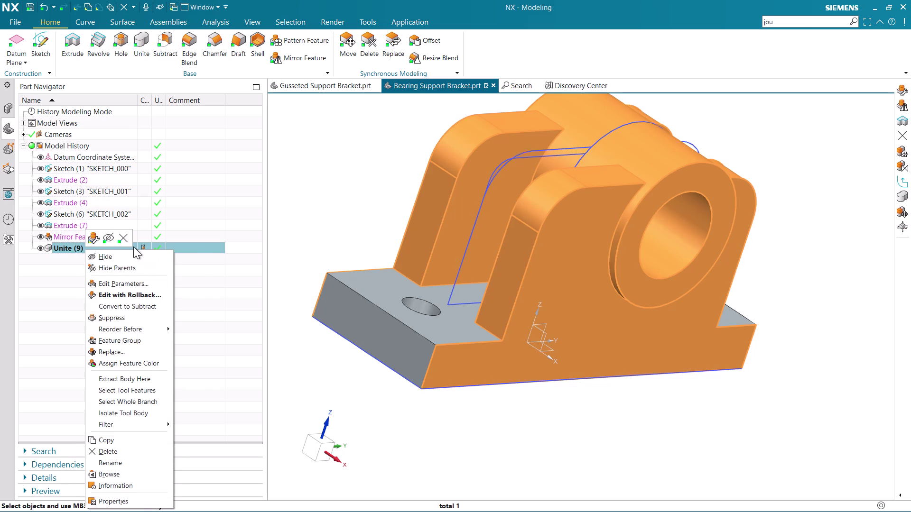
click(127, 241)
click(94, 238)
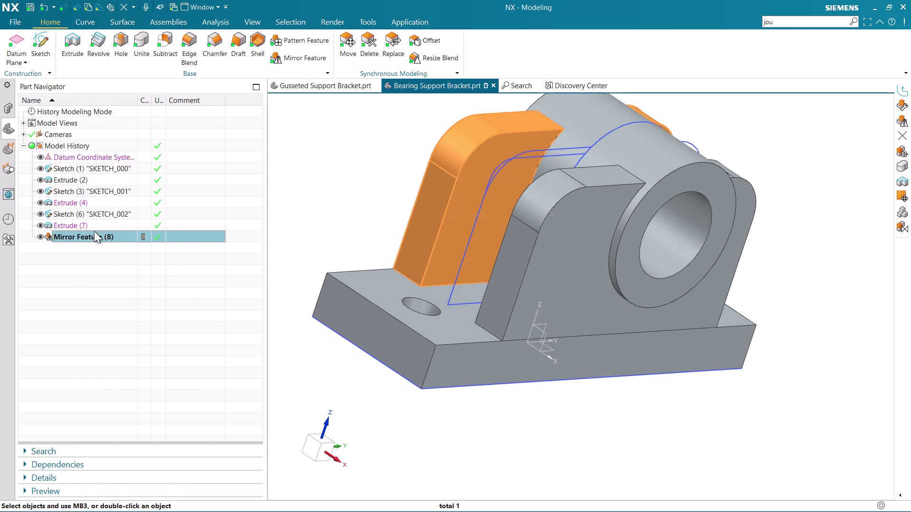
click(88, 216)
middle_drag(480, 259, 445, 251)
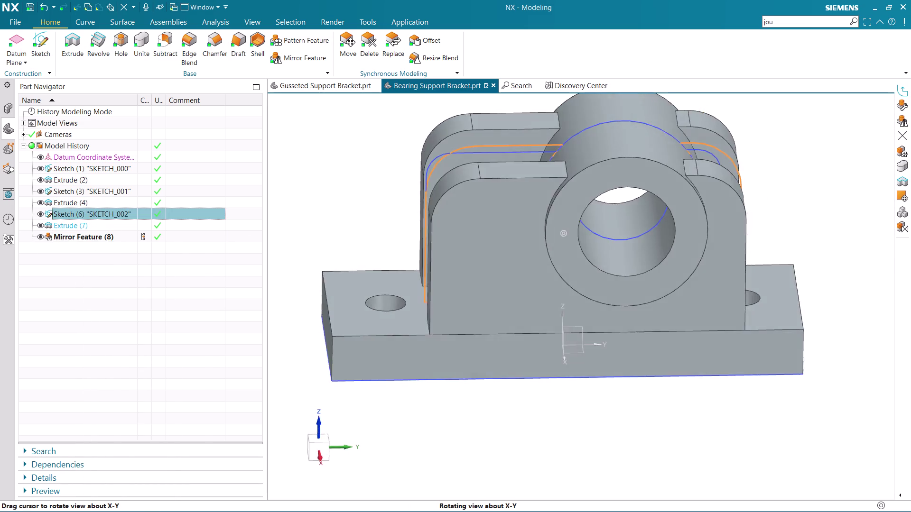
middle_drag(445, 251, 474, 262)
right_click(79, 207)
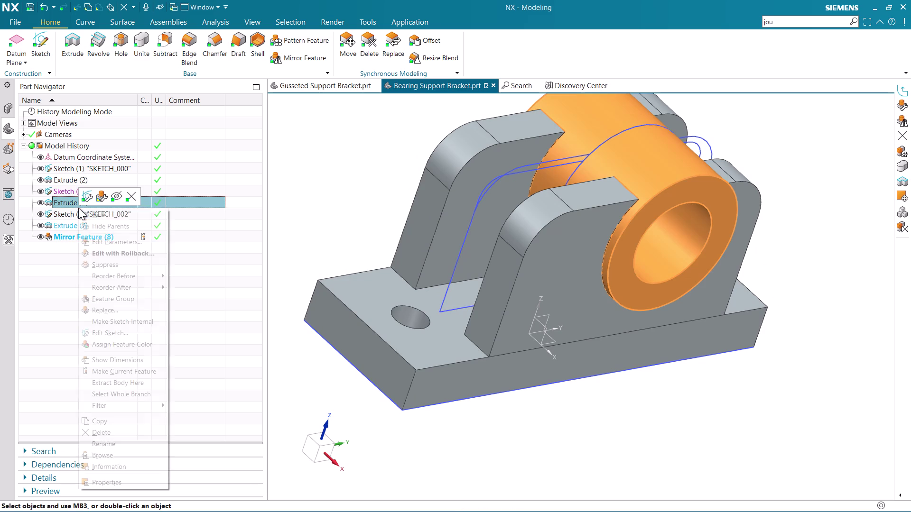
click(48, 213)
Edit SKETCH_001 and delete its top line, upper-left R15 fillet, left and bottom lines.
click(76, 188)
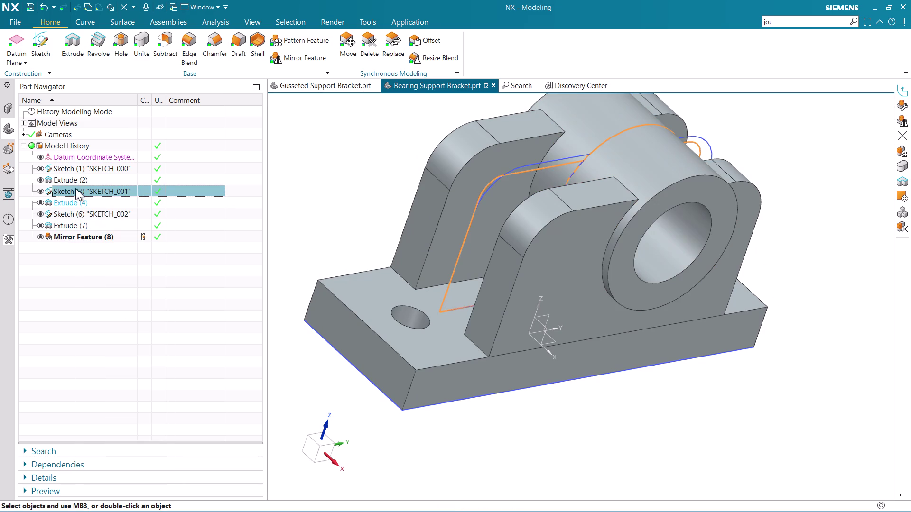
right_click(75, 188)
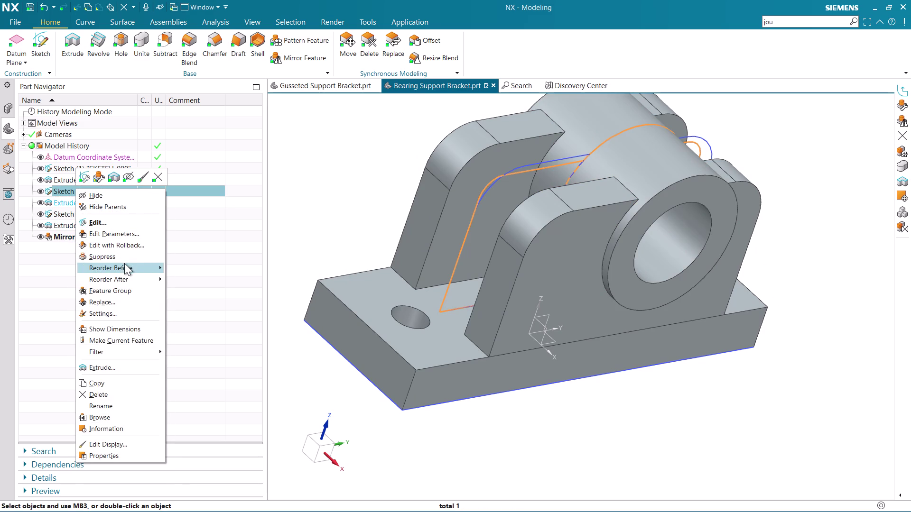
click(124, 225)
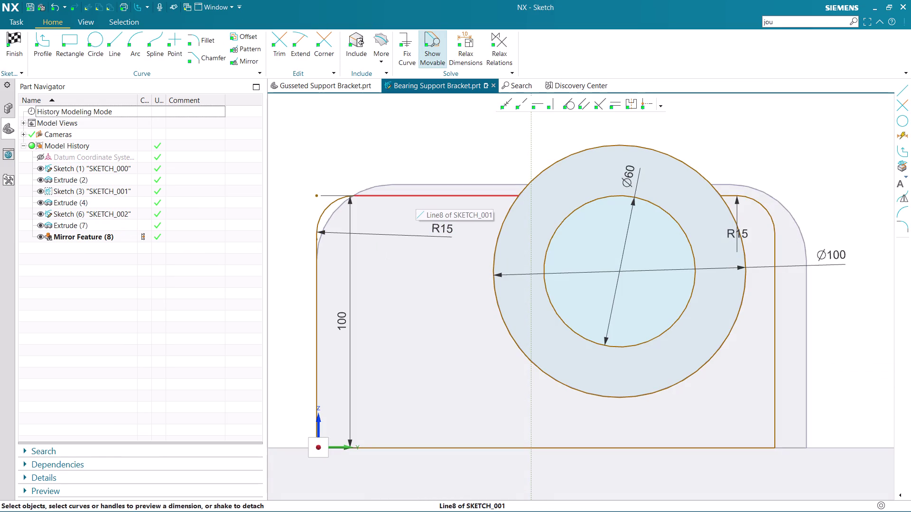
click(416, 197)
key(Delete)
click(334, 201)
key(Delete)
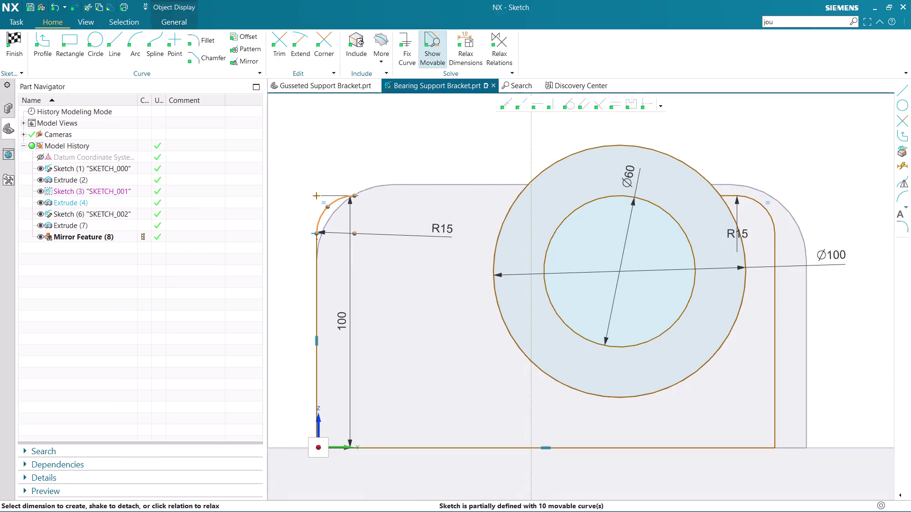
click(319, 257)
key(Delete)
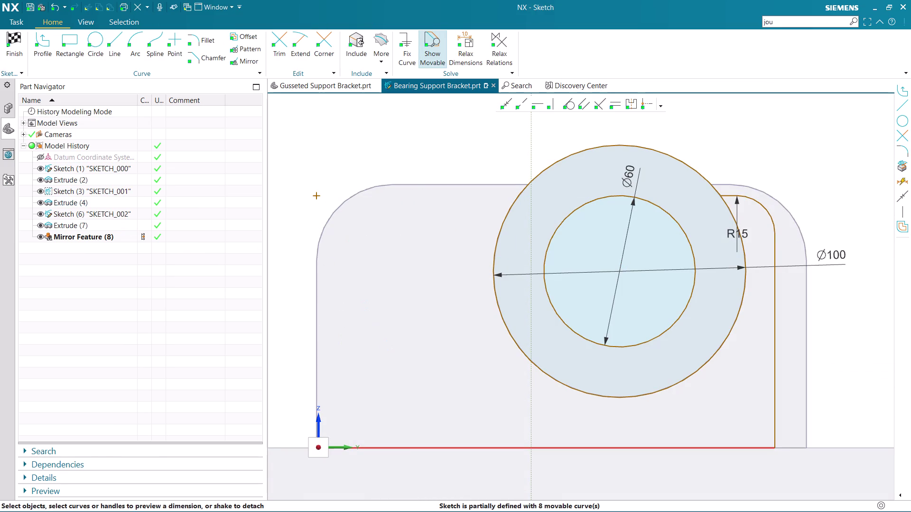
click(402, 450)
key(Delete)
Delete the right line, upper-right R15 fillet and leftover fragments, then finish the sketch.
click(778, 426)
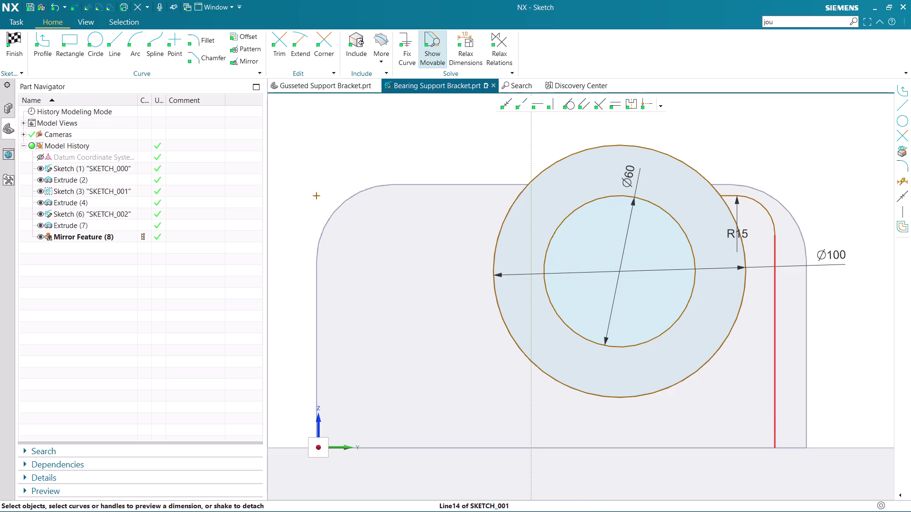
key(Delete)
click(768, 207)
key(Delete)
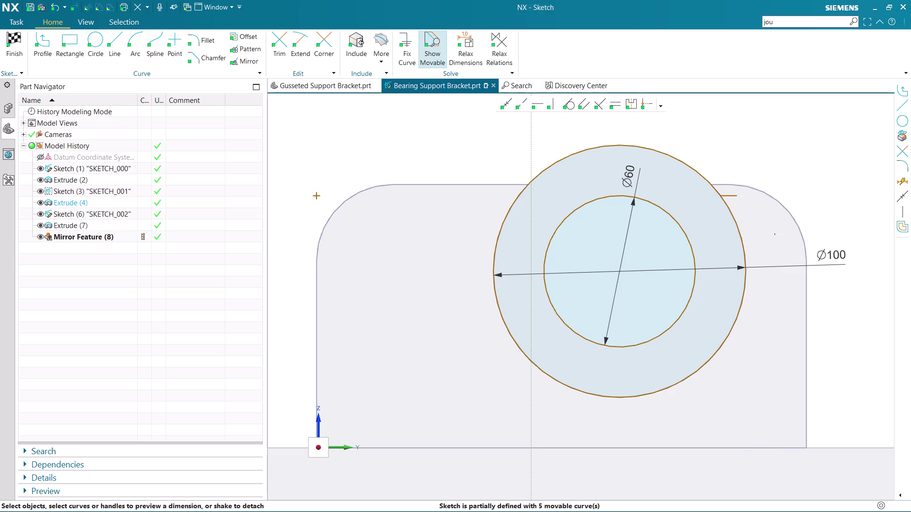
click(735, 195)
key(Delete)
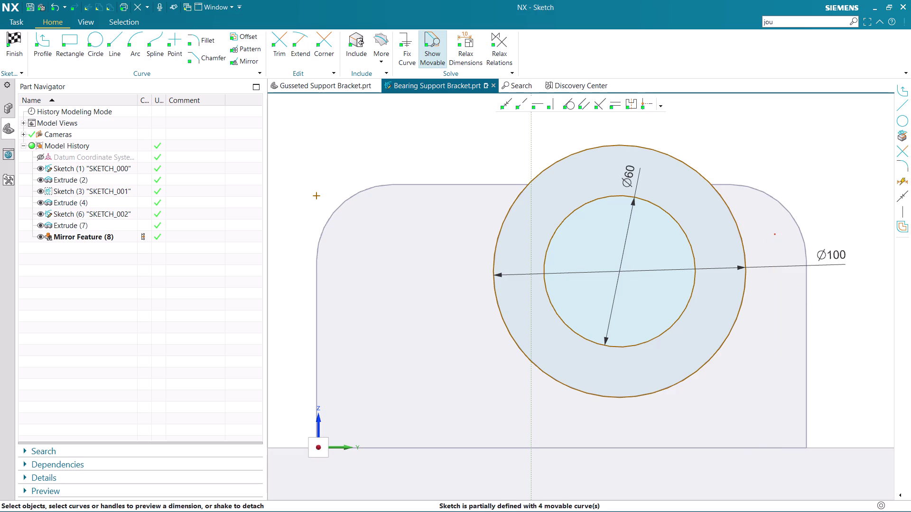
click(775, 236)
key(Delete)
click(0, 46)
click(6, 43)
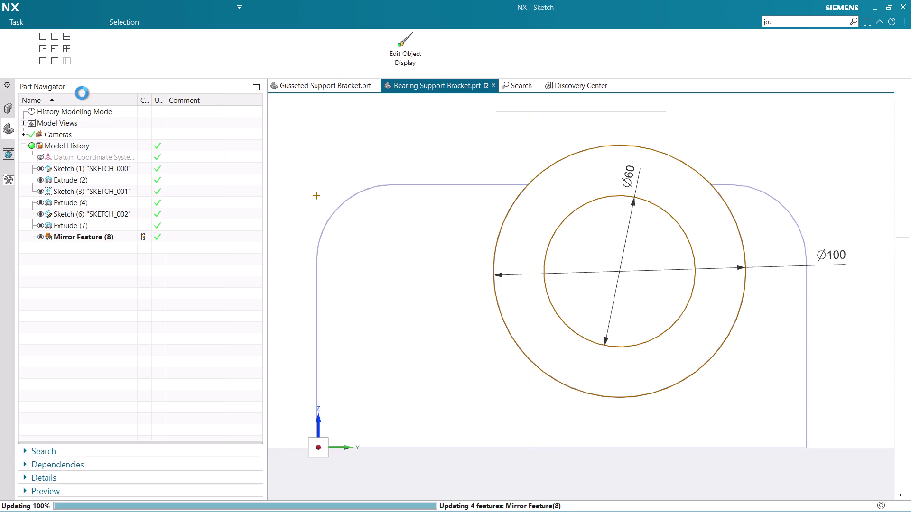
Hide SKETCH_002 and unite the side-plate body with the base into one solid.
middle_drag(775, 419, 743, 400)
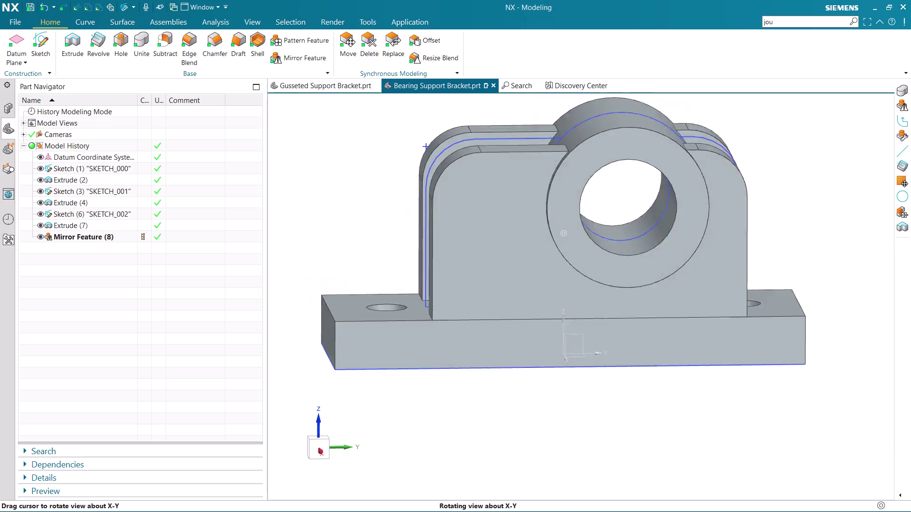
middle_drag(743, 399, 756, 411)
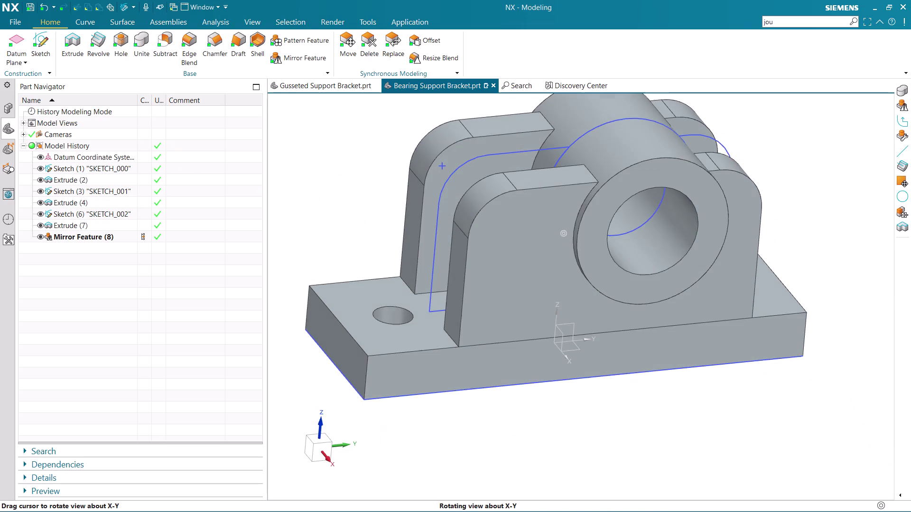
middle_drag(756, 411, 757, 413)
click(39, 215)
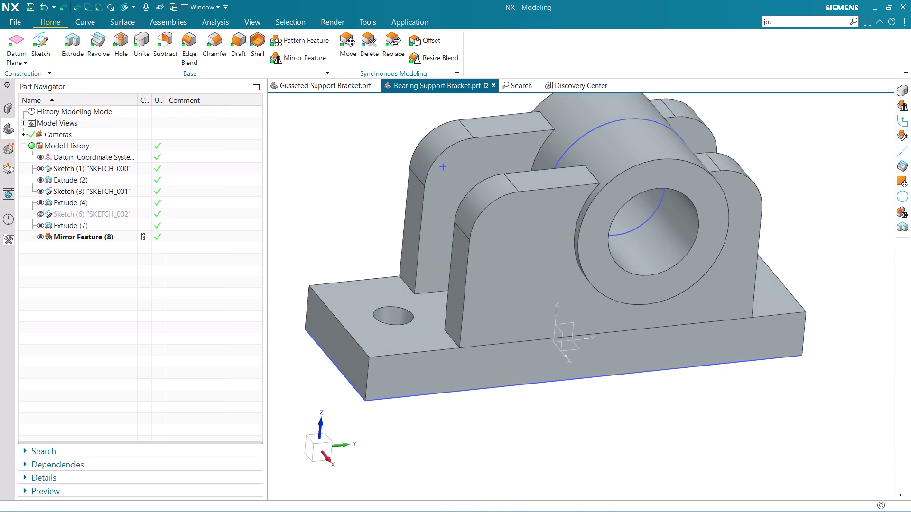
scroll(down, 3)
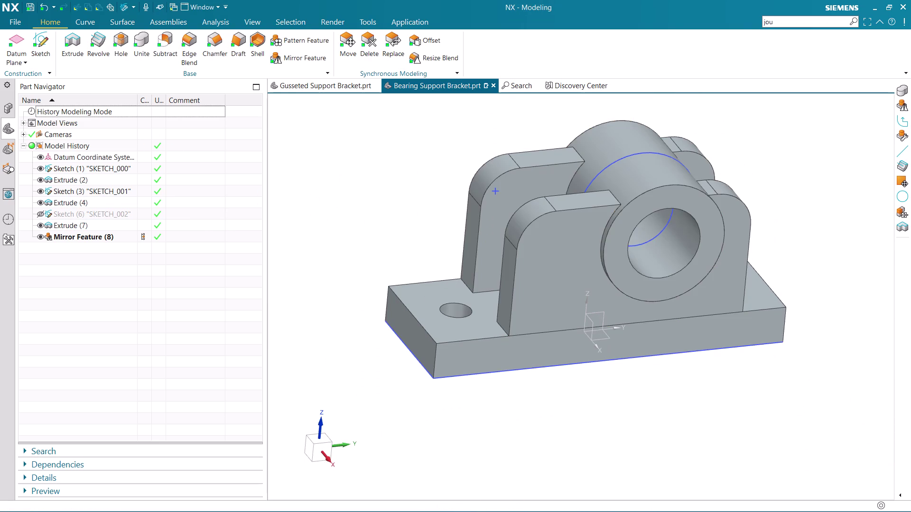
click(146, 36)
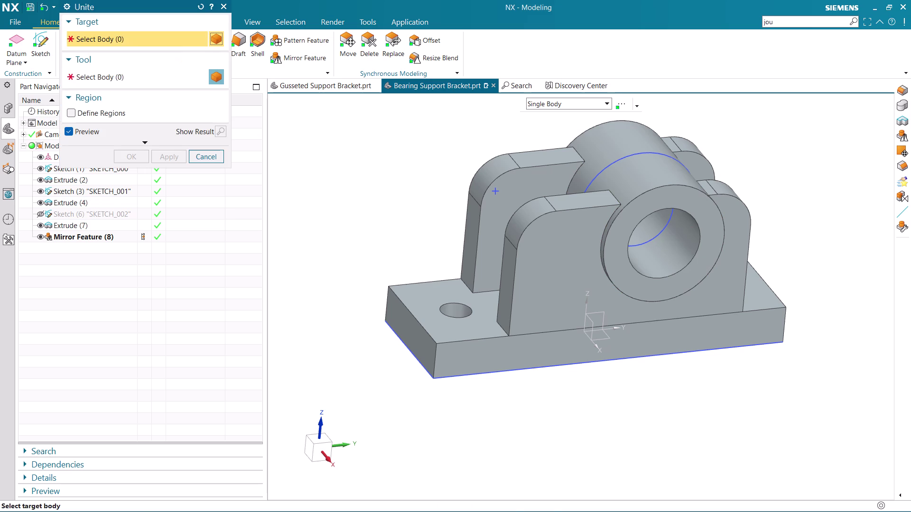
click(455, 330)
click(519, 288)
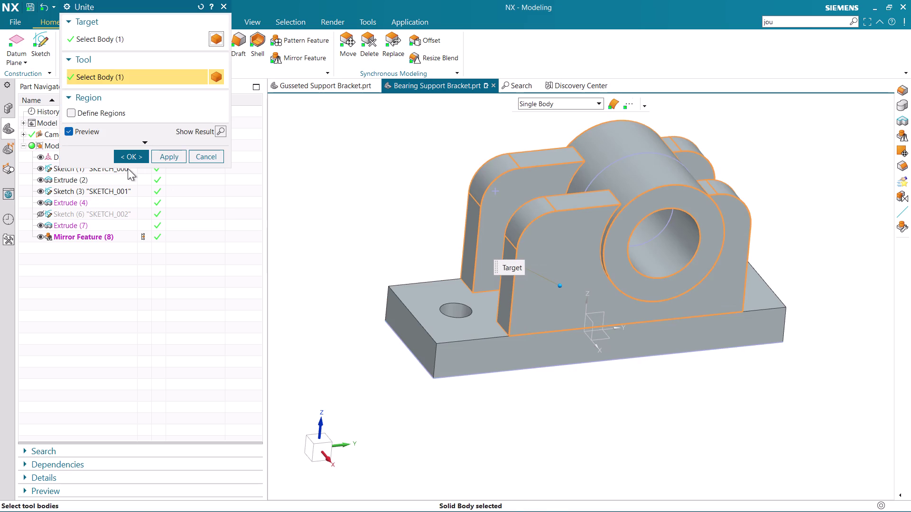
click(130, 156)
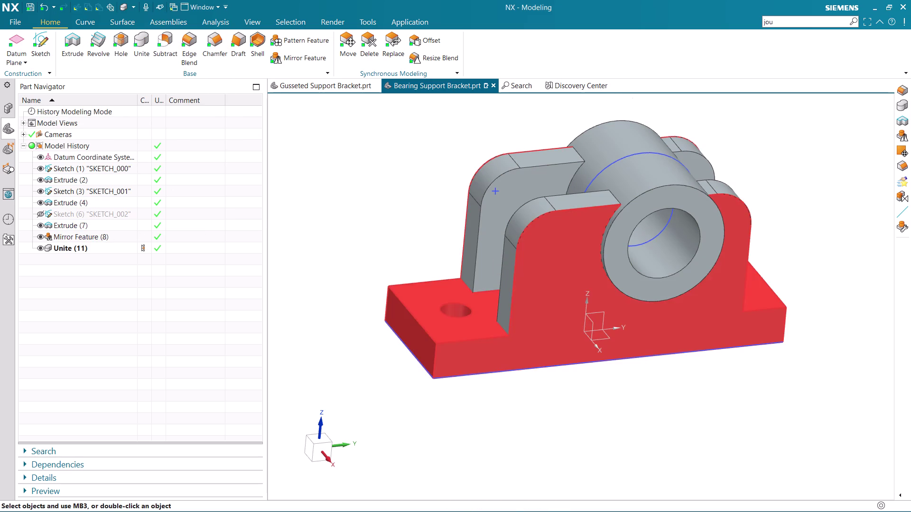
scroll(up, 3)
Start an Edge Blend, pick a first plate-to-base edge, then cancel it.
middle_drag(786, 346, 775, 330)
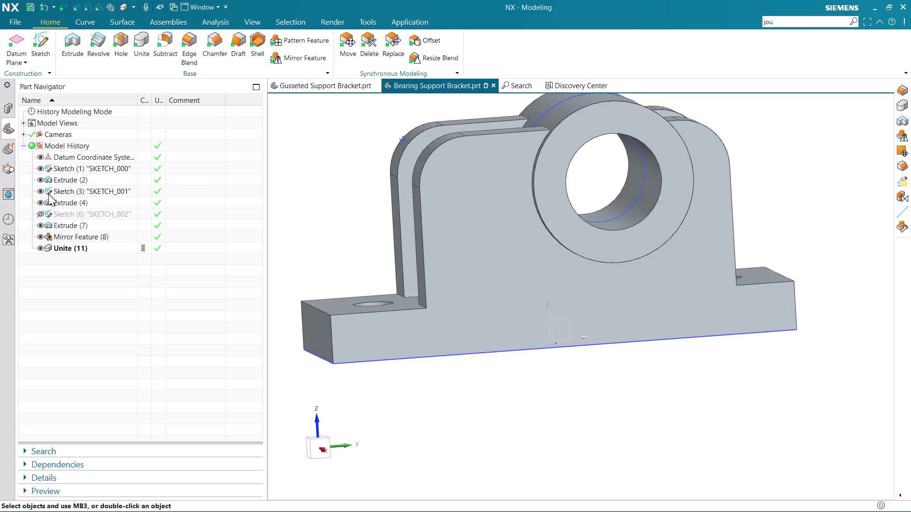
click(41, 191)
scroll(down, 3)
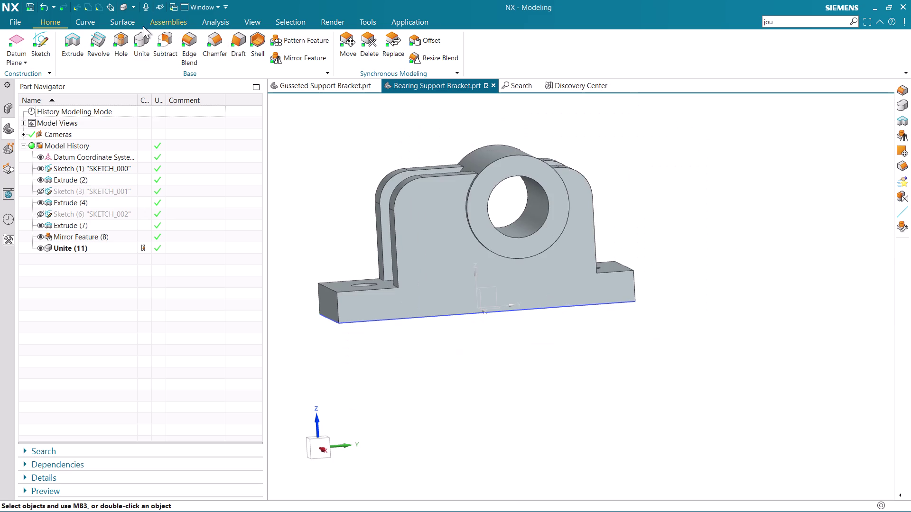
click(191, 39)
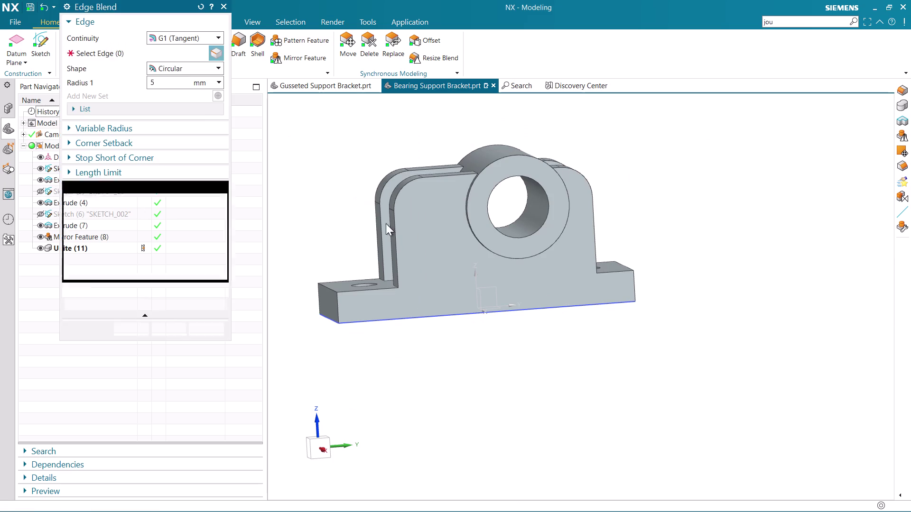
scroll(up, 3)
click(387, 287)
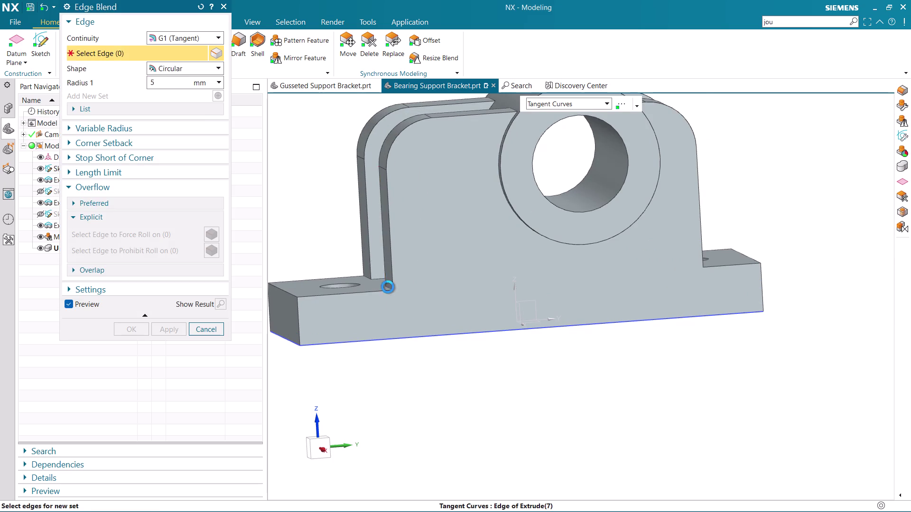
key(Escape)
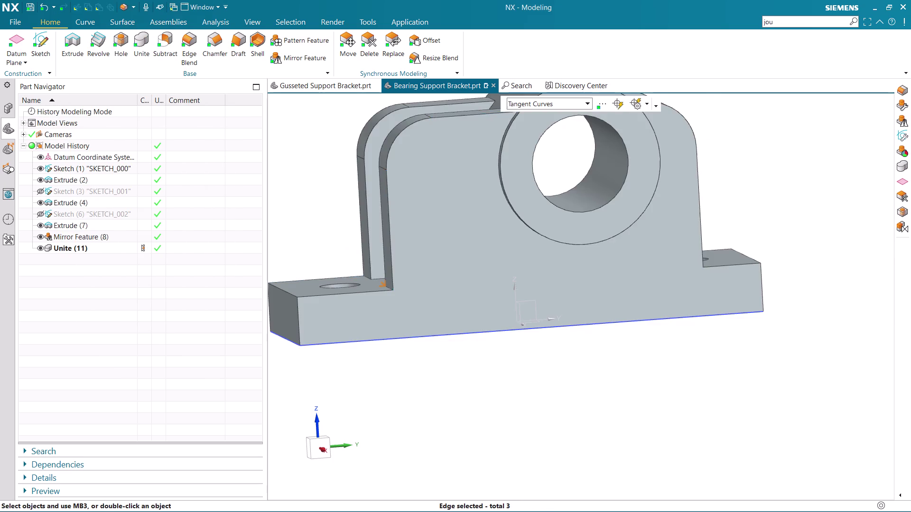
Blend the four plate-to-base edges, on both plates, with a 5 mm radius.
click(188, 38)
scroll(up, 3)
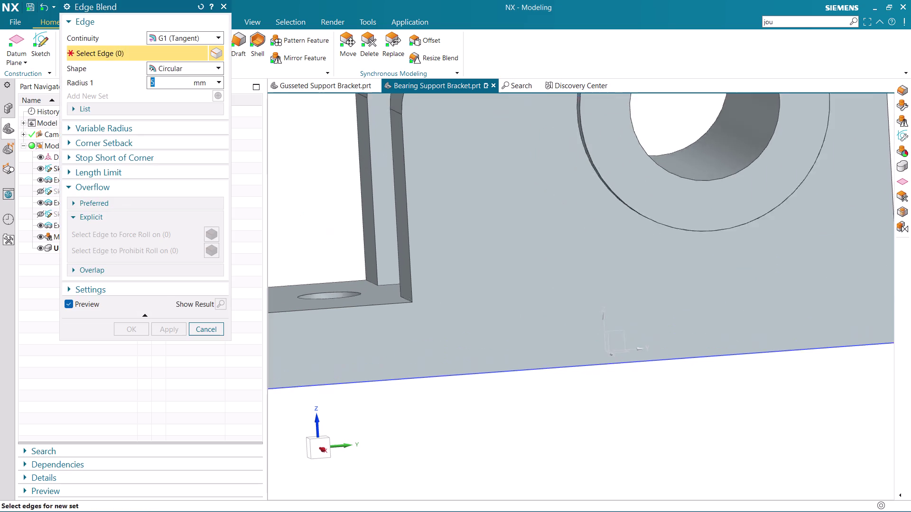
scroll(up, 3)
click(412, 305)
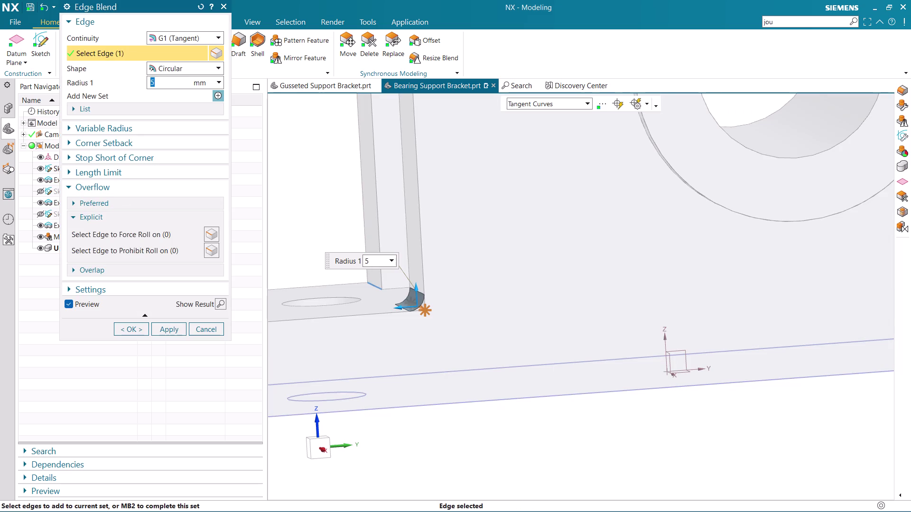
click(372, 287)
scroll(down, 3)
middle_drag(692, 288, 653, 297)
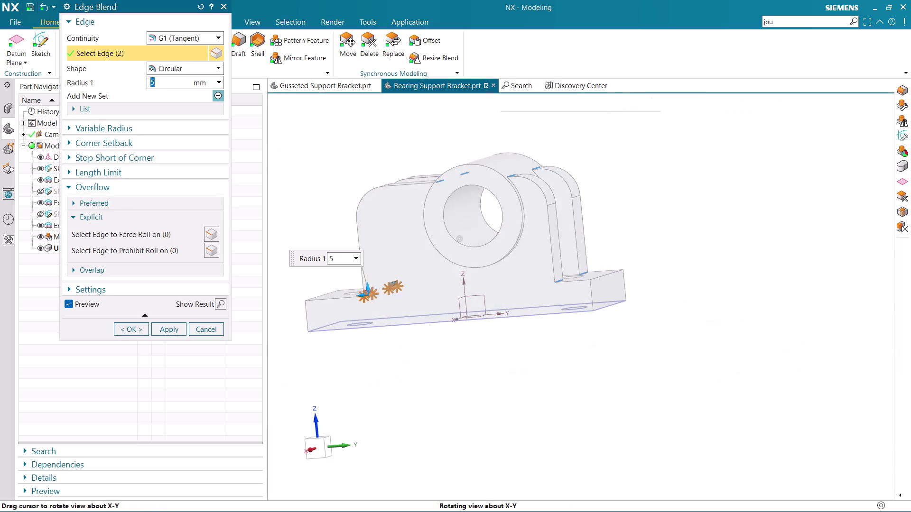
middle_drag(653, 296, 642, 298)
scroll(up, 3)
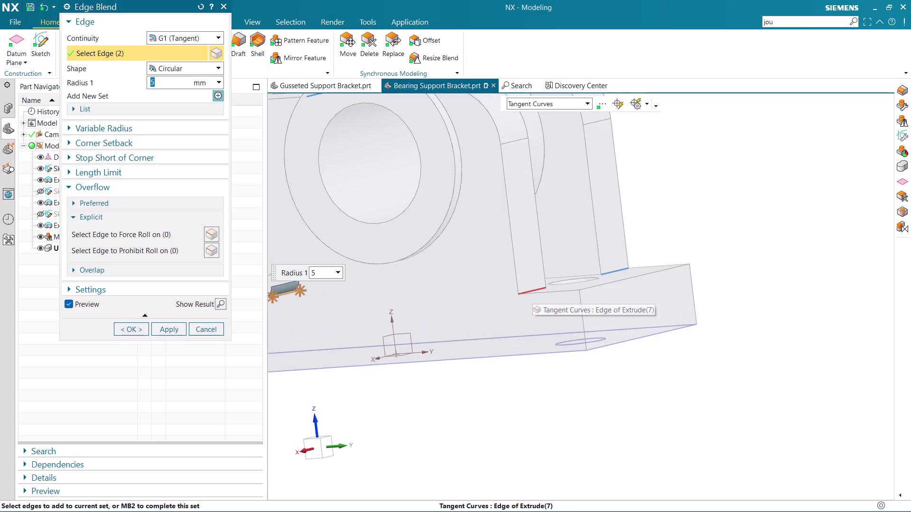
click(532, 292)
click(618, 271)
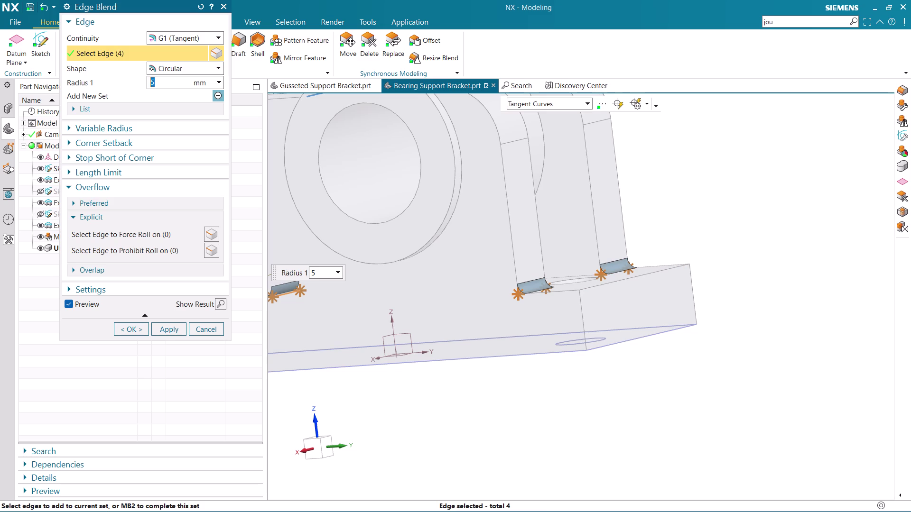
click(126, 334)
scroll(down, 3)
middle_drag(465, 305, 503, 305)
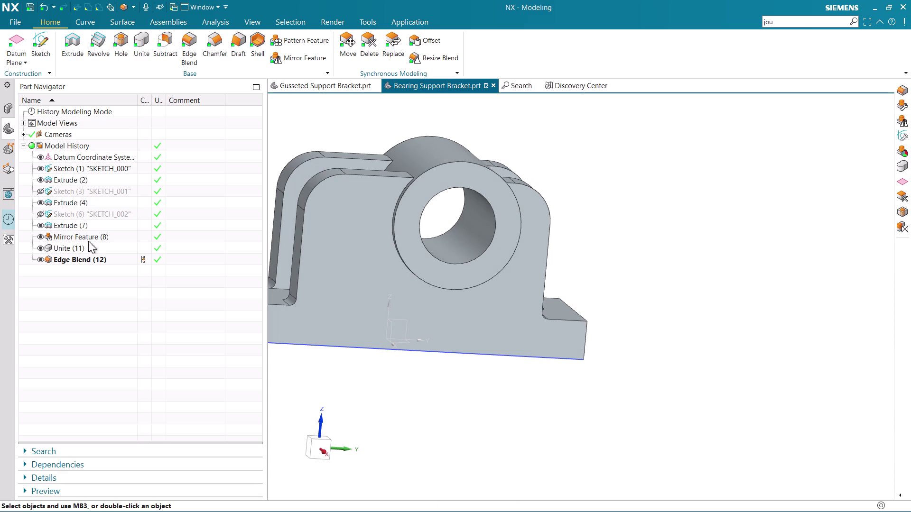
Reopen SKETCH_002 using Edit with Rollback.
click(71, 238)
click(58, 245)
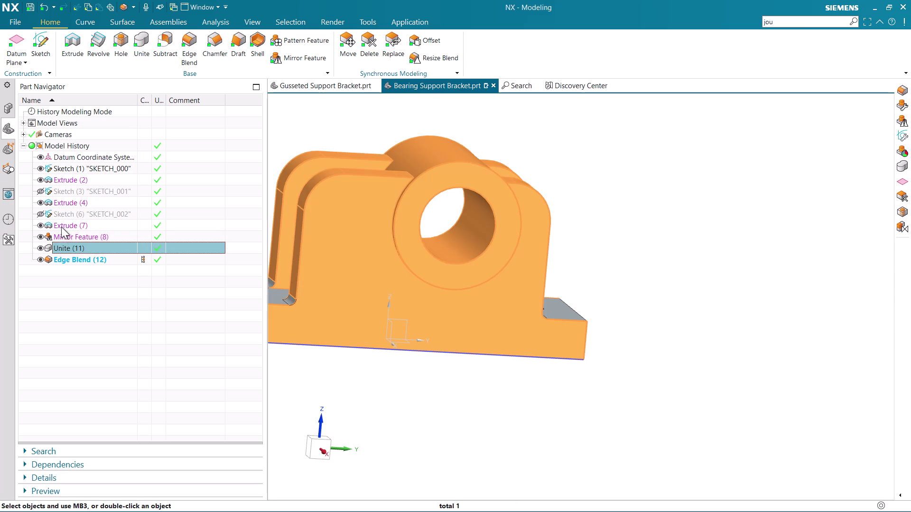
click(62, 225)
click(59, 213)
right_click(58, 213)
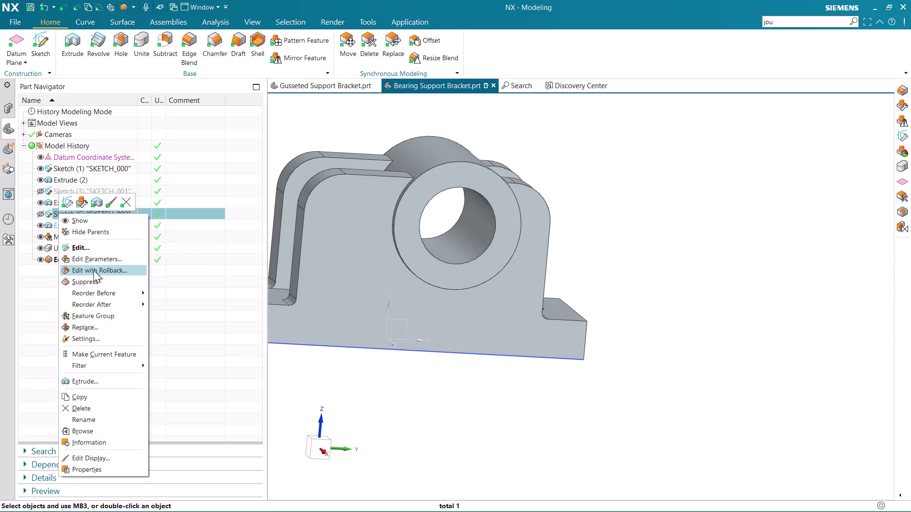
click(99, 272)
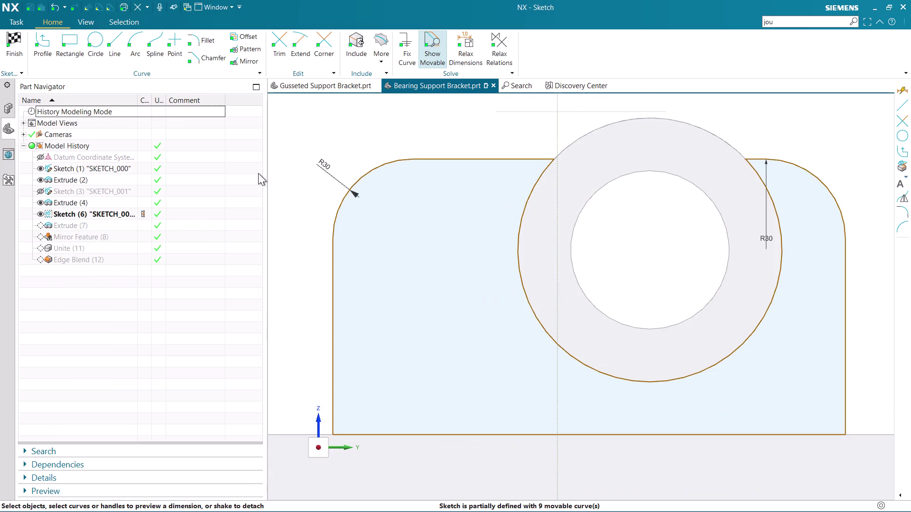
Place a Ø25 circle inside the left plate outline and finish the sketch.
click(97, 43)
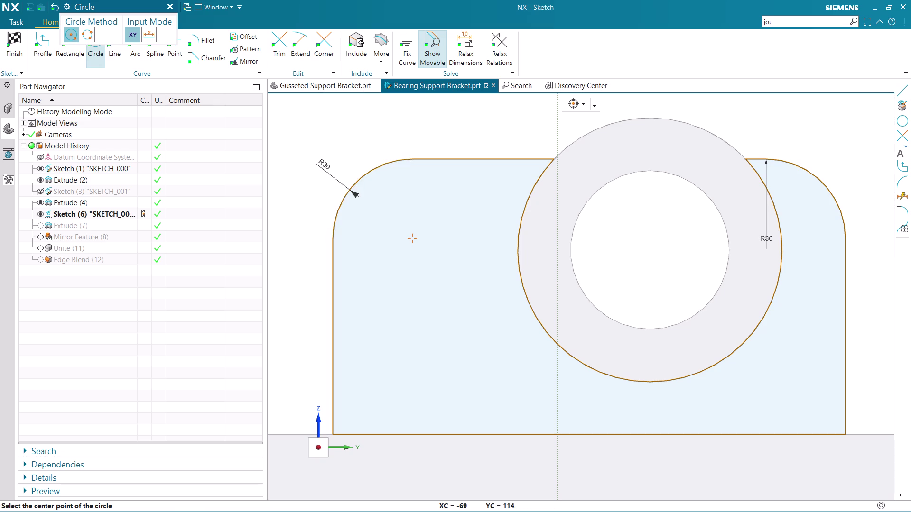
click(413, 239)
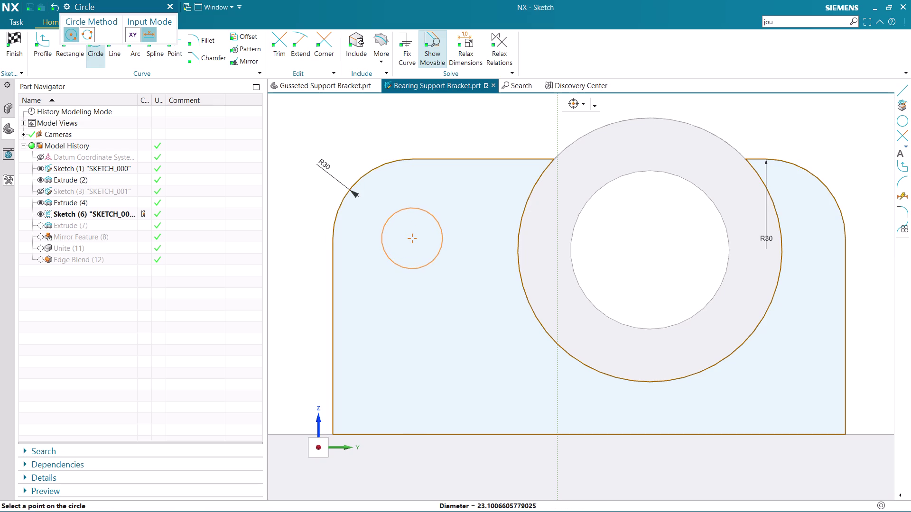
text(25)
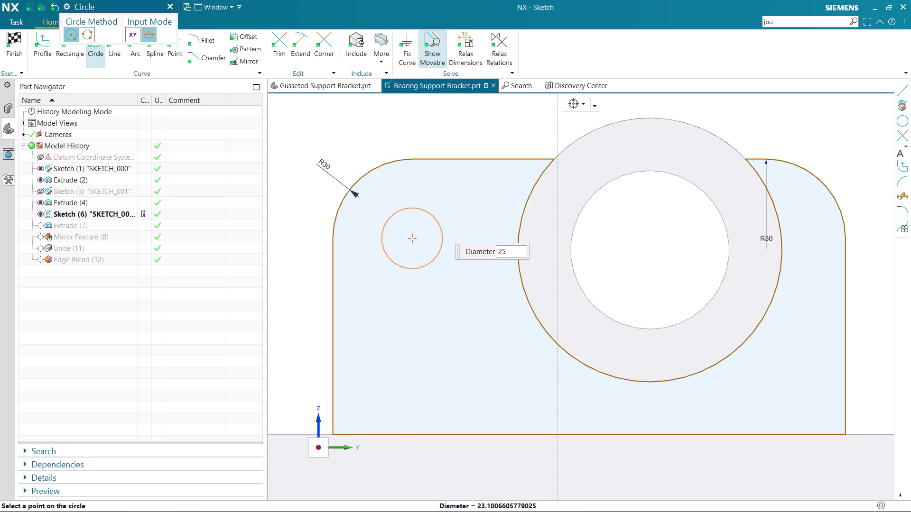
key(Return)
middle_click(418, 210)
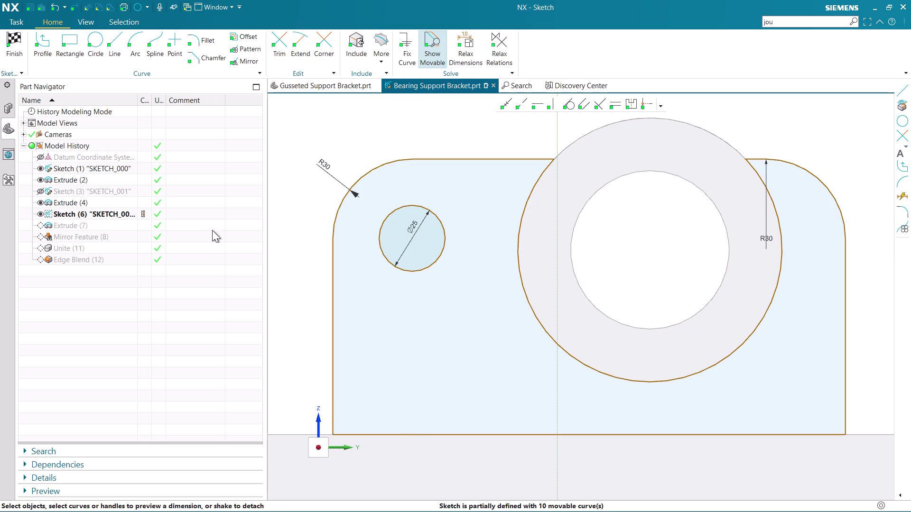
click(11, 38)
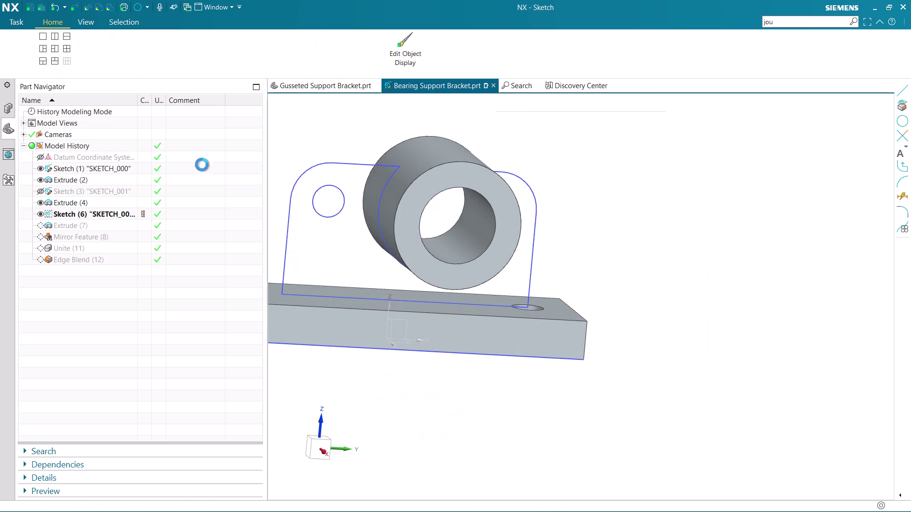
Orbit and zoom around the bracket to inspect the Ø25 side-plate holes from angled and end views.
middle_drag(652, 323, 616, 314)
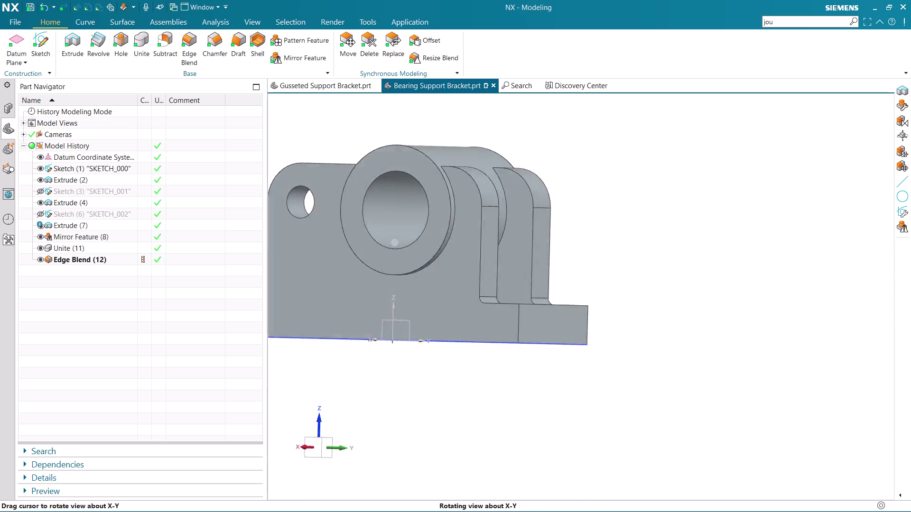
middle_drag(616, 314, 639, 325)
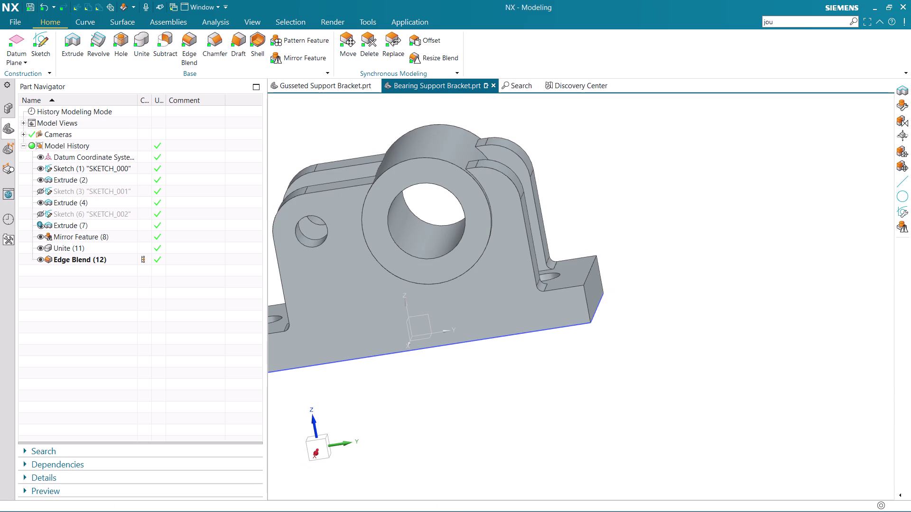
scroll(down, 3)
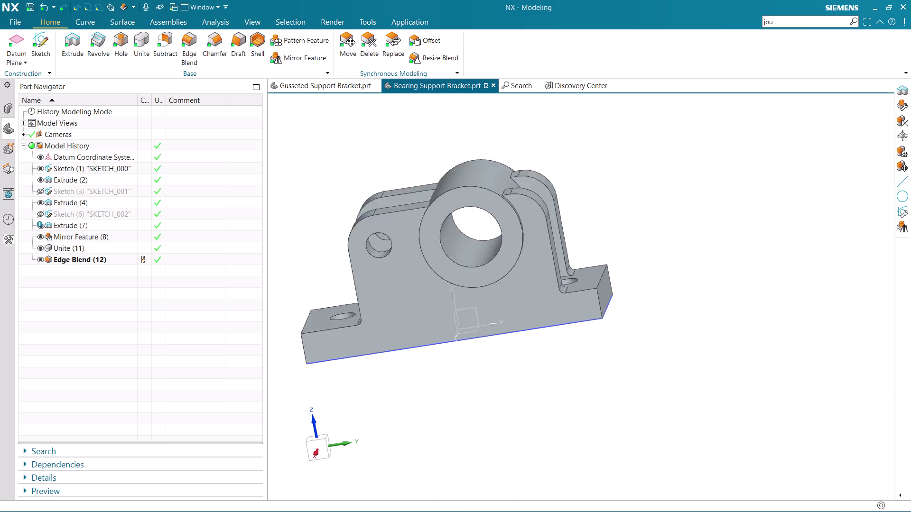
scroll(down, 3)
middle_drag(587, 338, 590, 338)
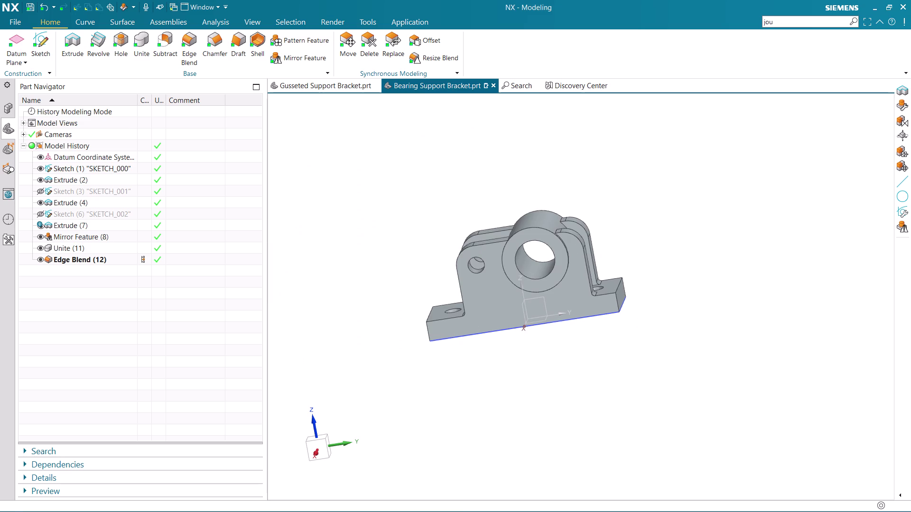
middle_drag(590, 338, 649, 337)
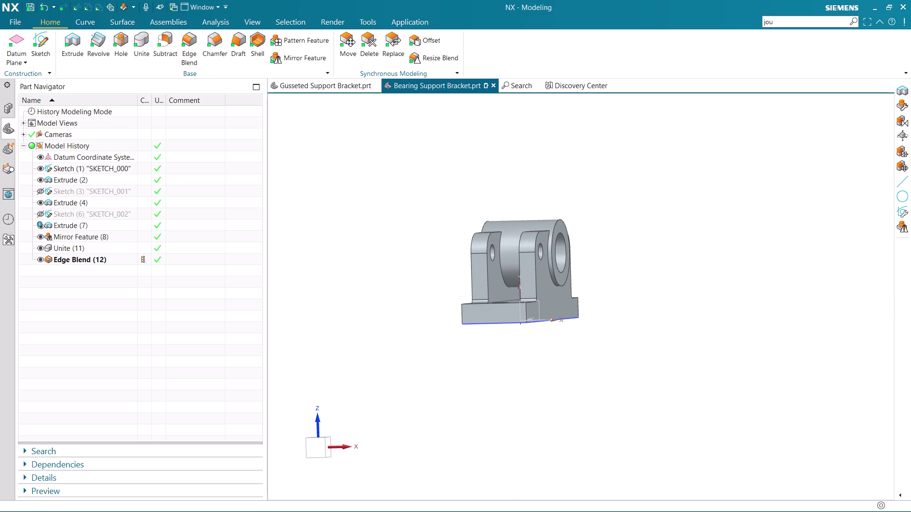
Tilt the bracket to examine the underside of the base, then return toward an isometric view.
middle_drag(639, 286, 662, 284)
scroll(up, 3)
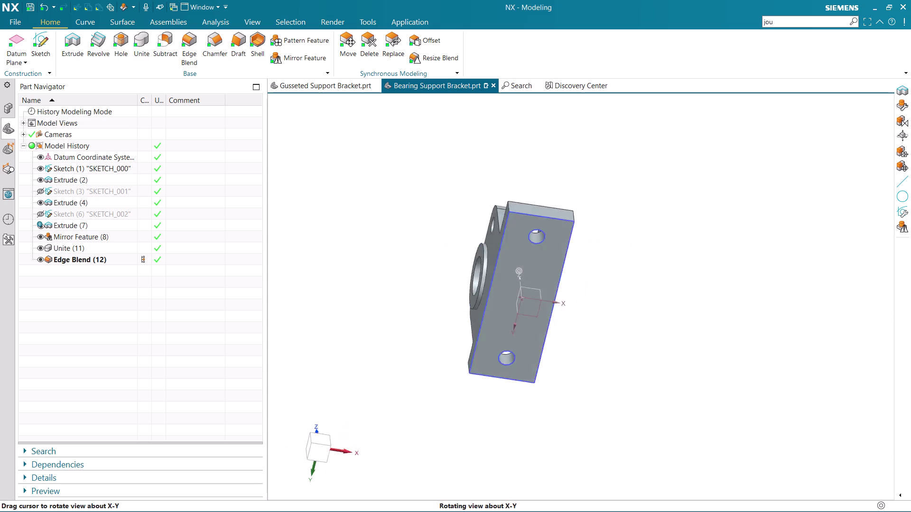
middle_drag(662, 284, 571, 410)
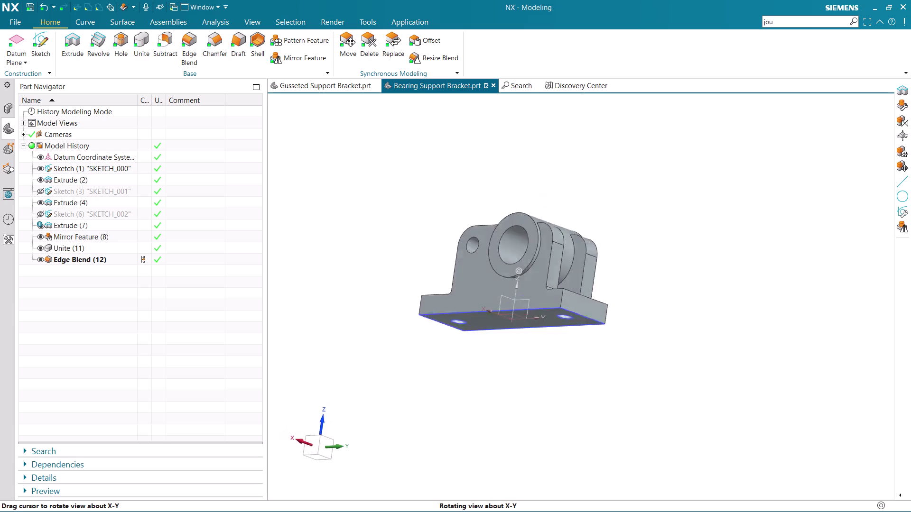
middle_drag(570, 410, 622, 439)
scroll(down, 3)
scroll(up, 3)
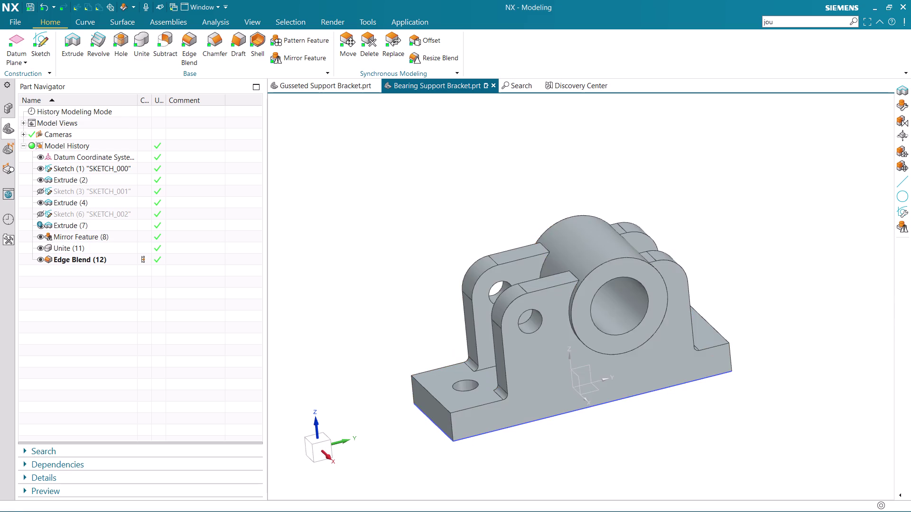
middle_drag(801, 331, 778, 385)
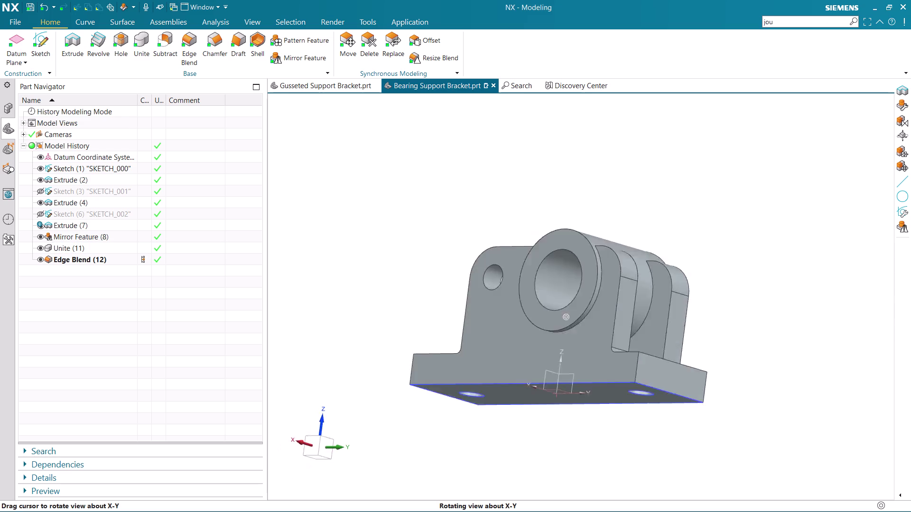
middle_drag(778, 385, 789, 377)
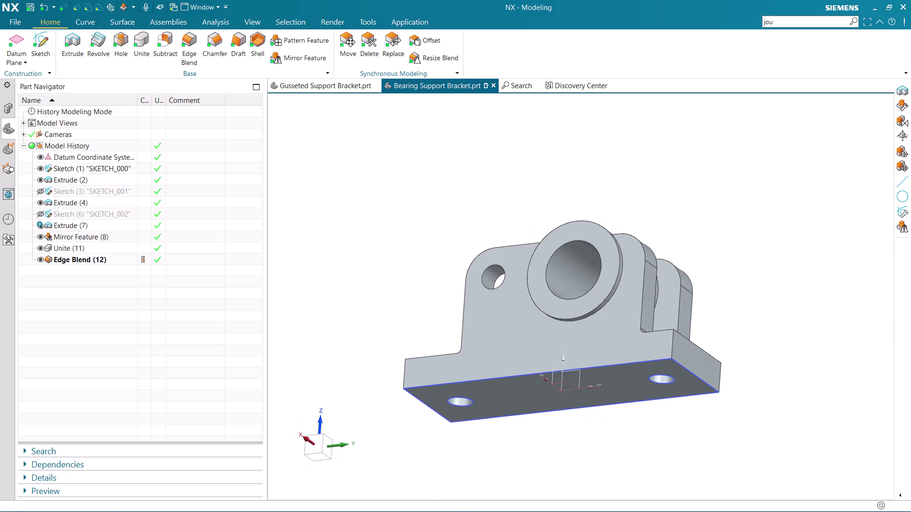